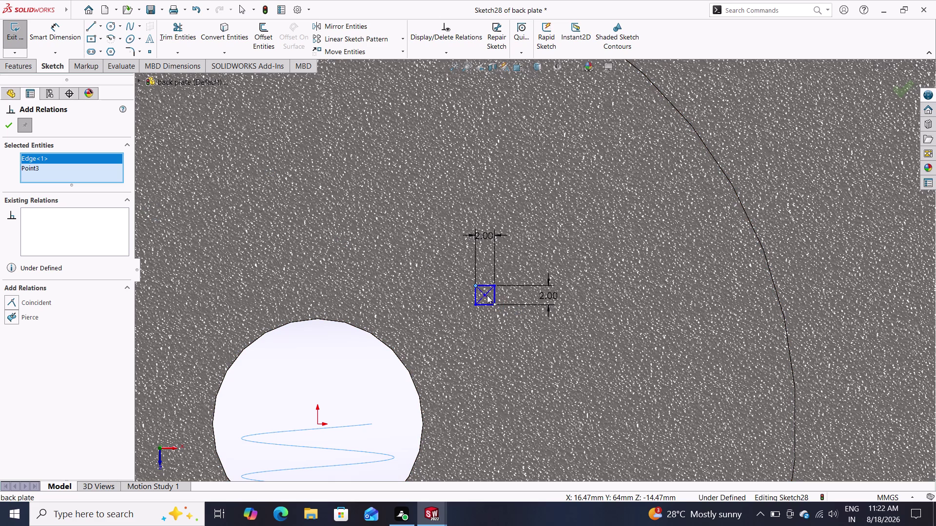
Zoom in near the profile and select, then clear, the plate face.
scroll(down, 3)
scroll(down, 3)
scroll(down, 3)
scroll(down, 3)
scroll(down, 3)
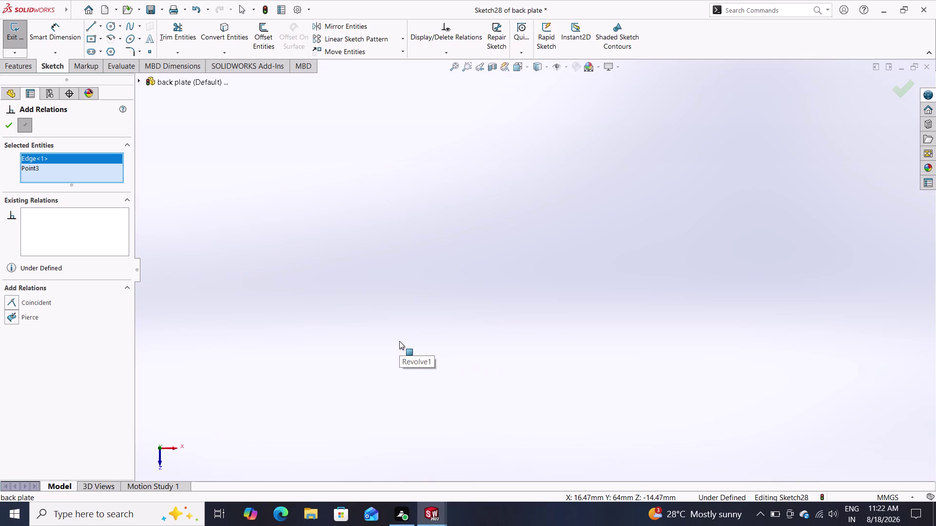
scroll(down, 3)
scroll(down, 3)
scroll(up, 3)
click(475, 69)
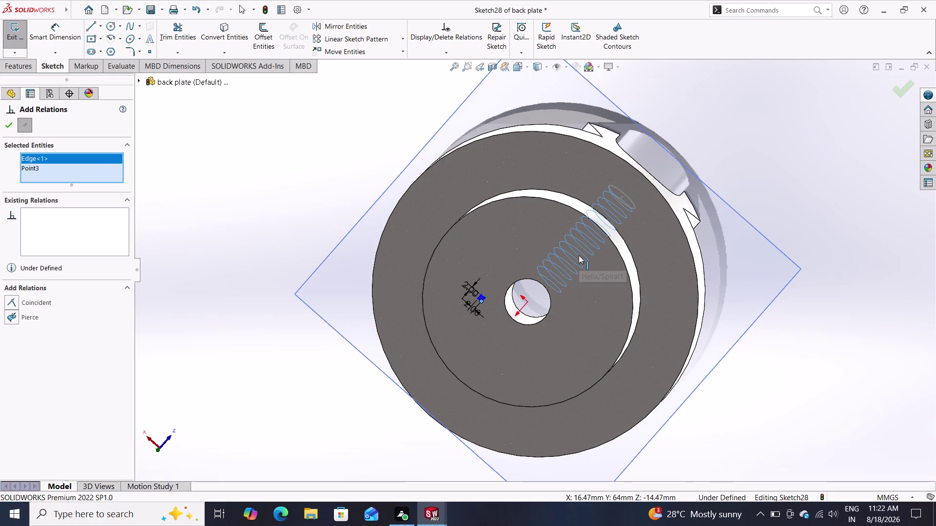
scroll(up, 3)
scroll(down, 3)
scroll(down, 3)
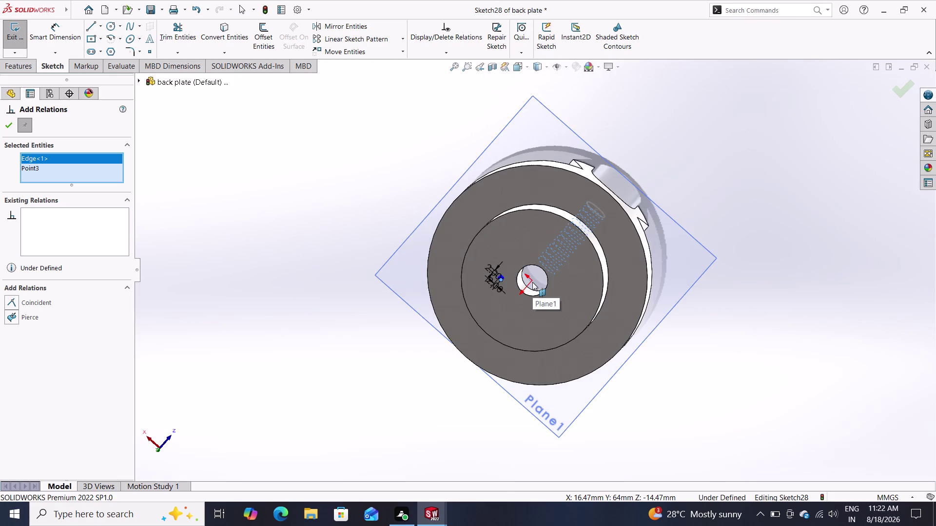
scroll(down, 3)
scroll(down, 3)
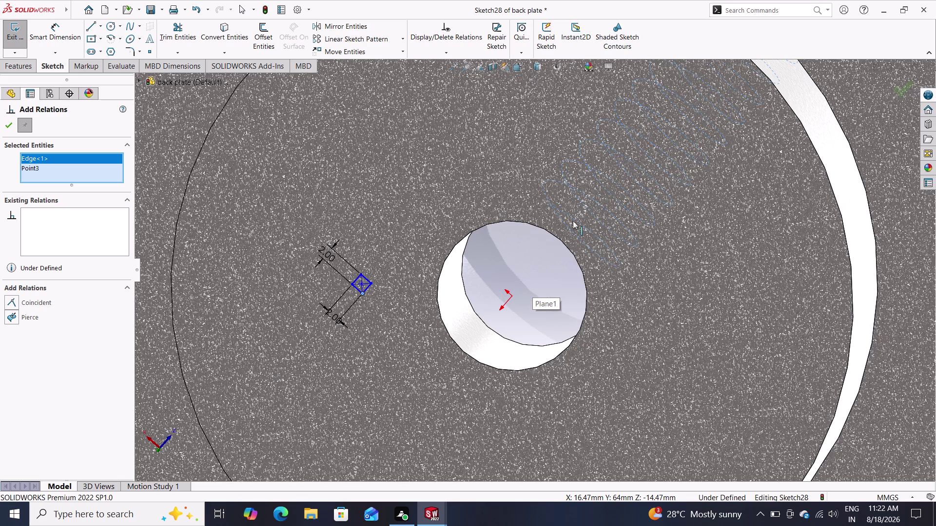
click(549, 208)
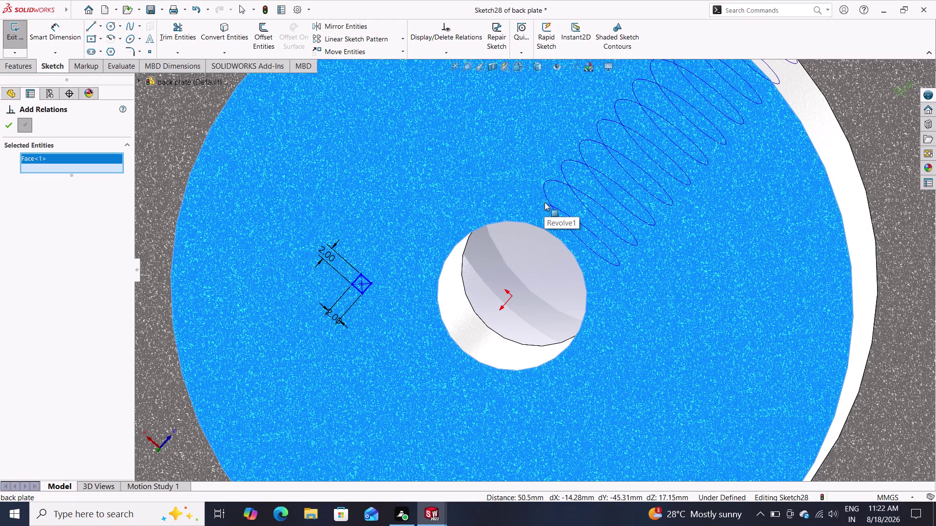
click(544, 202)
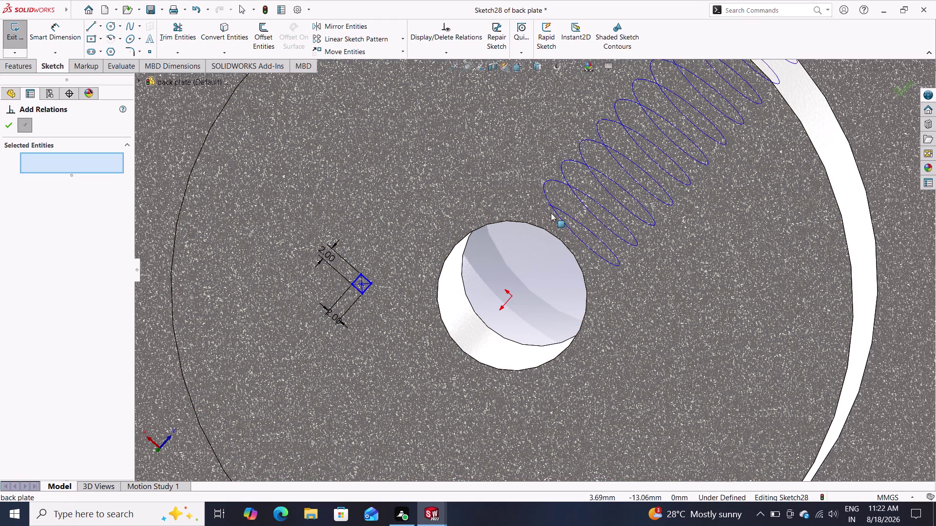
click(547, 204)
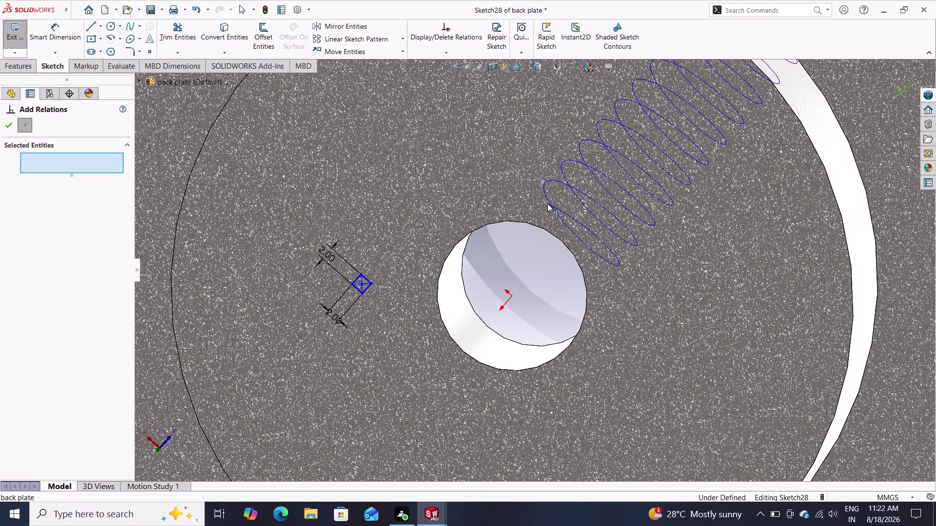
Try piercing the profile point through an edge; dismiss the no-intersection warning.
click(370, 282)
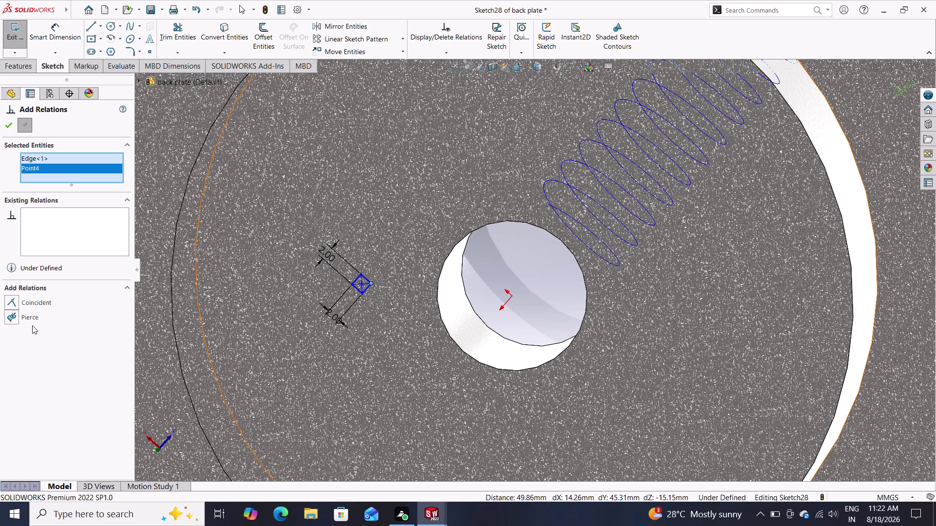
click(27, 316)
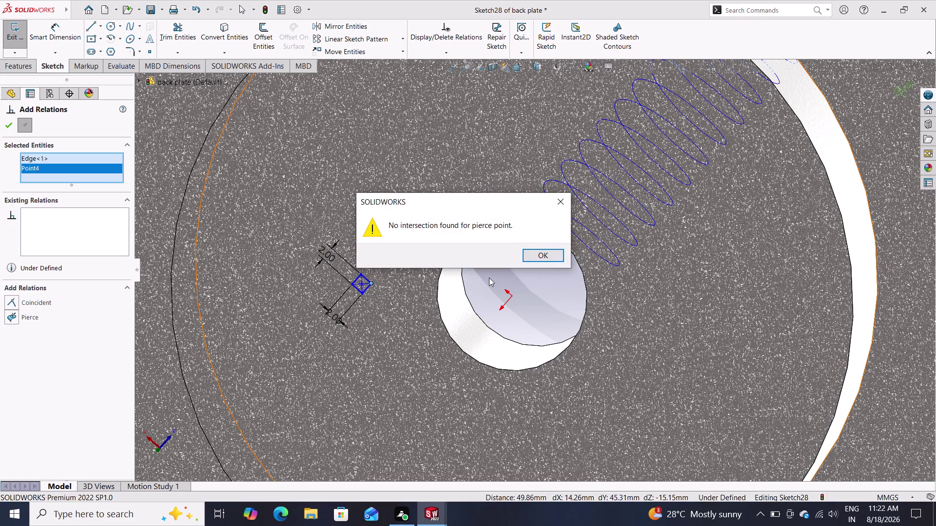
click(489, 278)
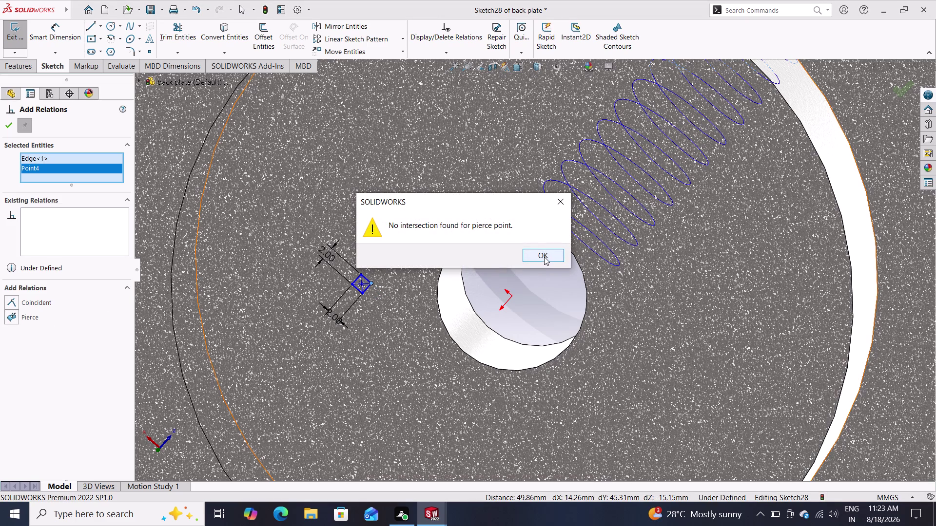
click(543, 257)
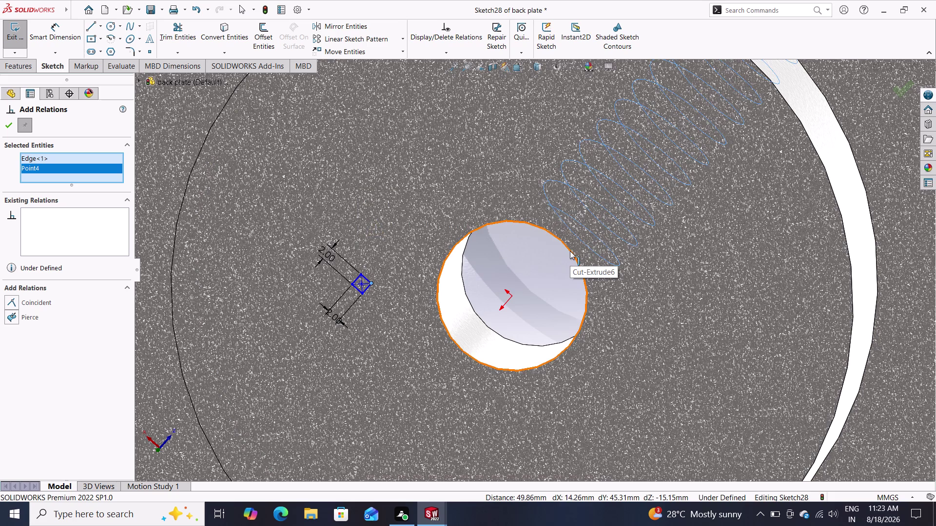
Drop the wrongly picked edge and try selecting the helix curve instead.
click(561, 210)
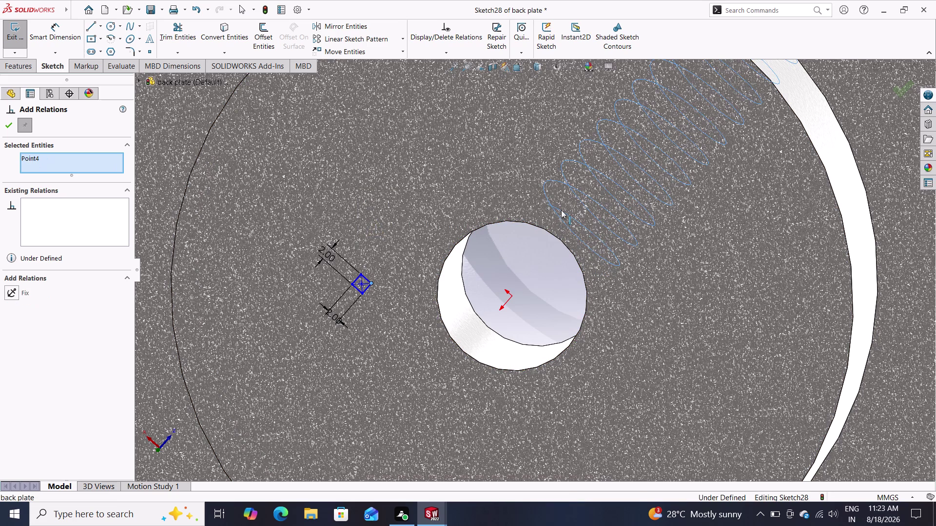
double_click(561, 210)
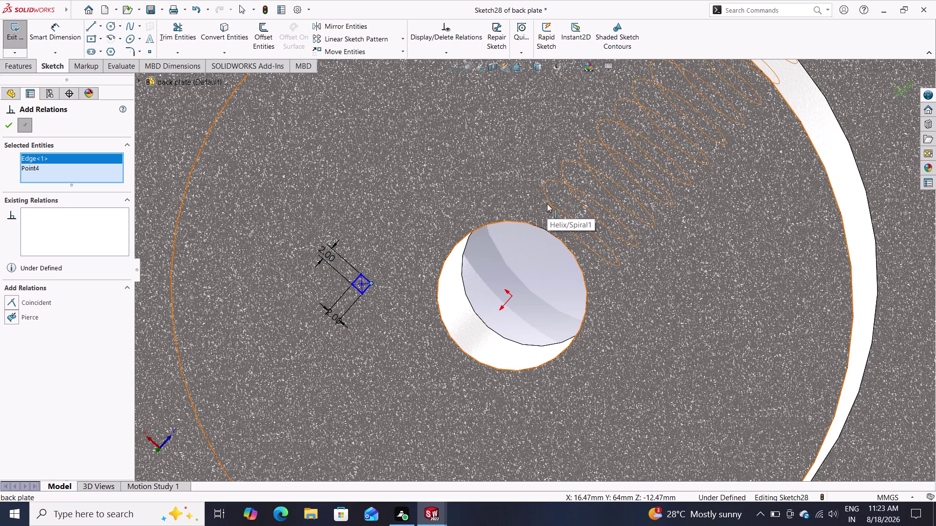
double_click(546, 204)
click(547, 204)
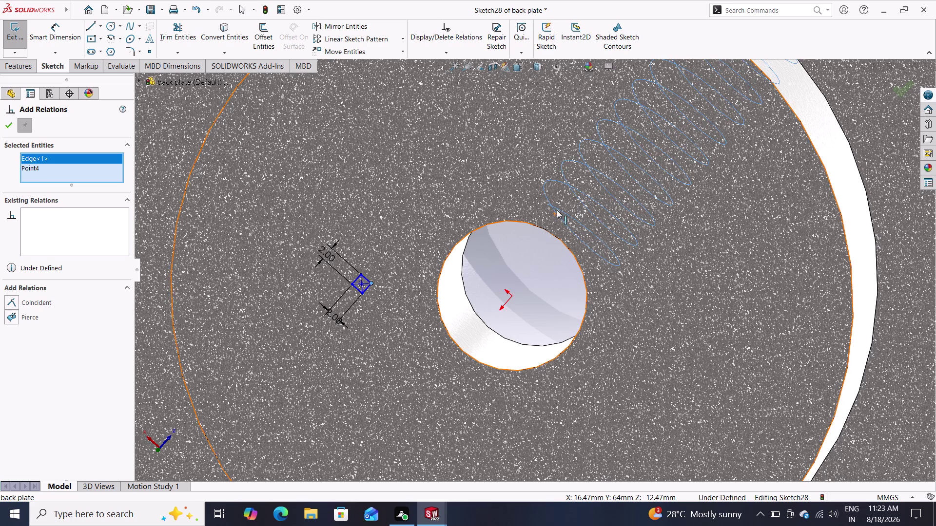
double_click(546, 203)
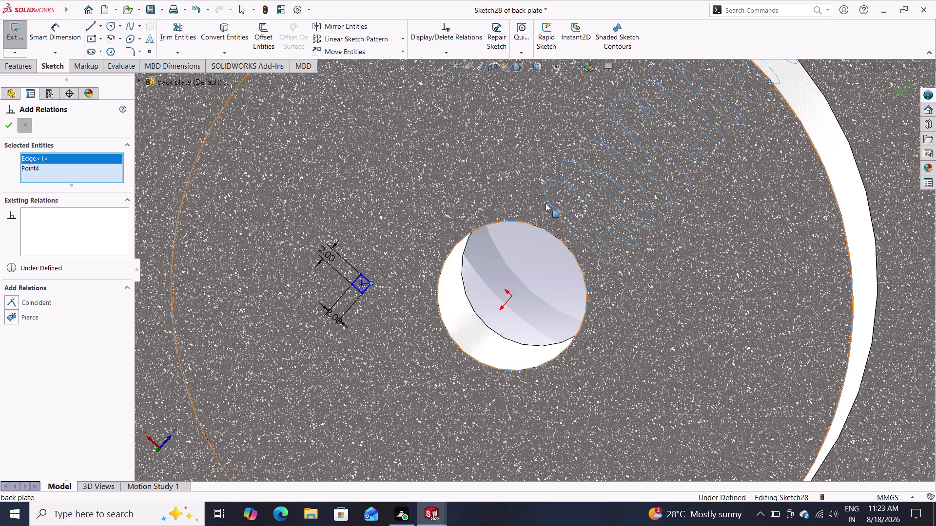
click(546, 203)
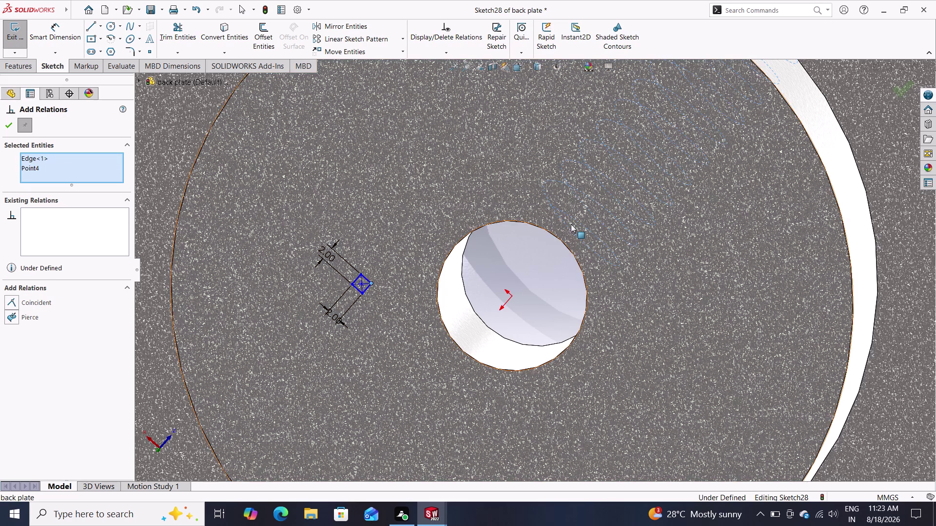
scroll(up, 3)
scroll(down, 3)
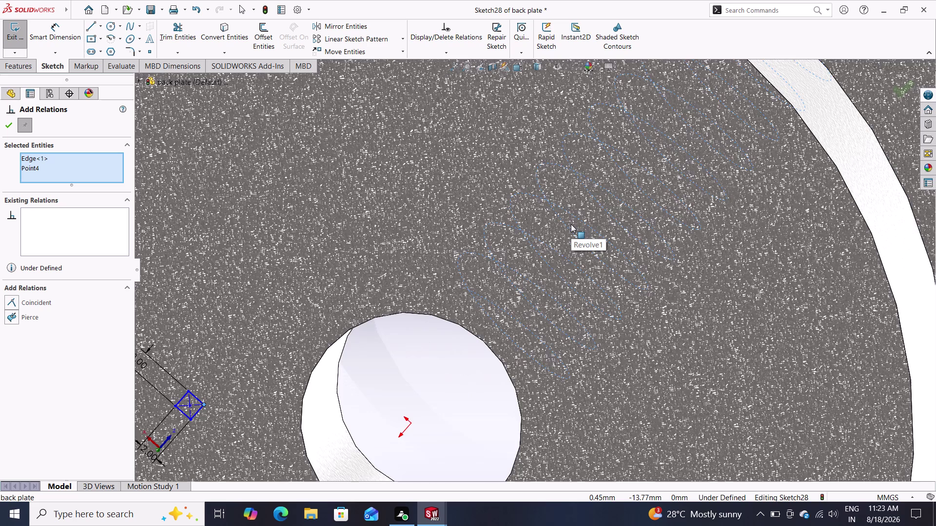
Box-select beside the profile square, then leave Add Relations and clear the selection.
drag(527, 241, 464, 281)
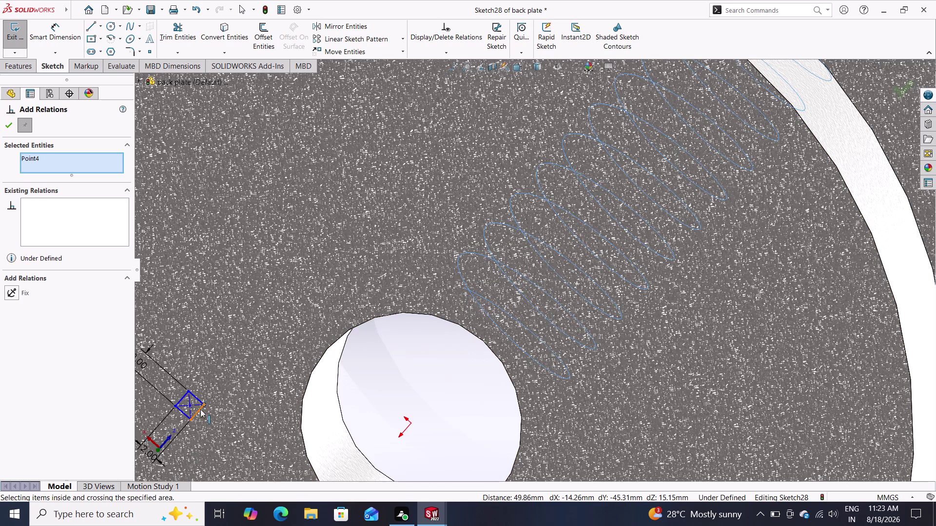
drag(203, 406, 278, 360)
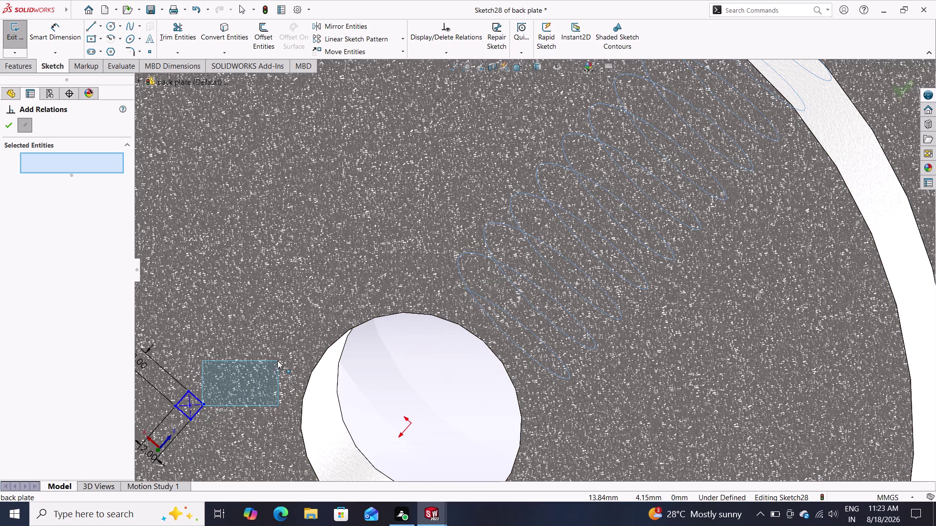
drag(278, 361, 277, 361)
key(Escape)
key(Escape)
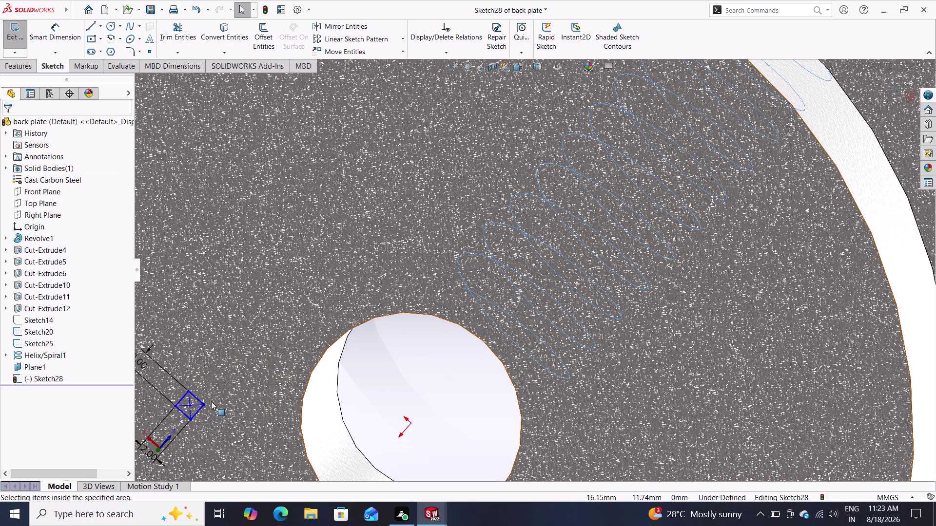
Drag the square profile's sketch point onto the helix start point.
drag(204, 404, 336, 328)
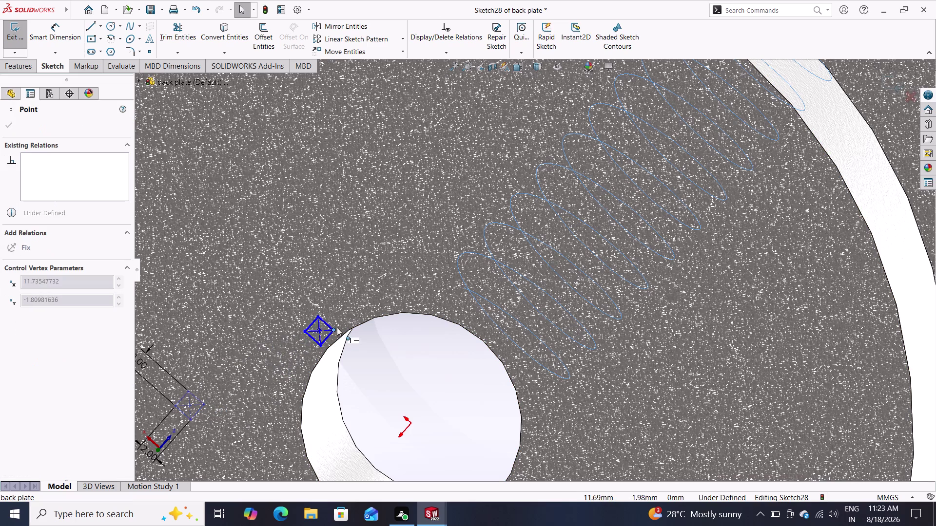
drag(336, 328, 444, 285)
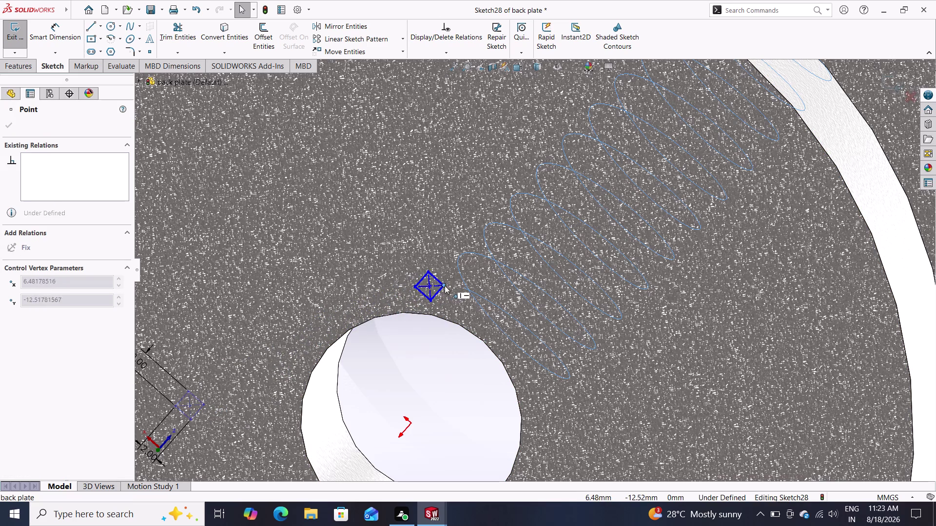
drag(444, 285, 467, 292)
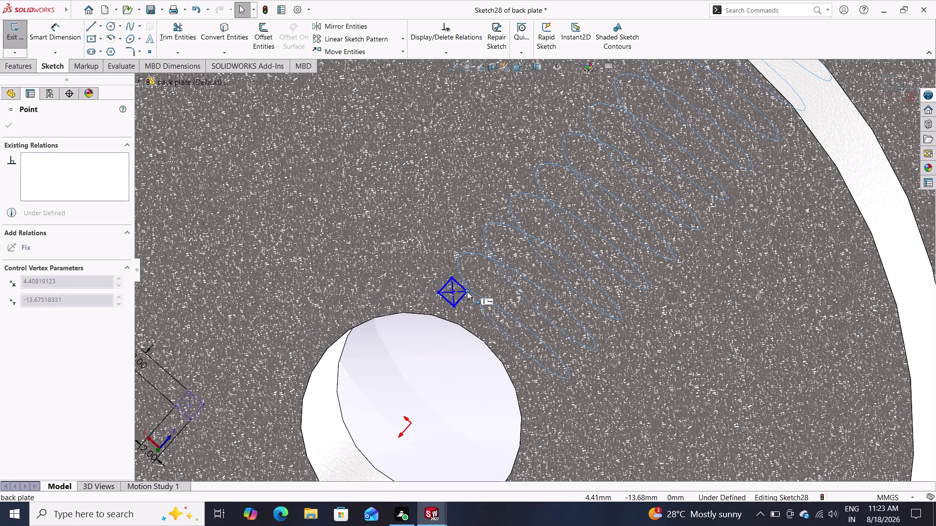
drag(466, 292, 459, 289)
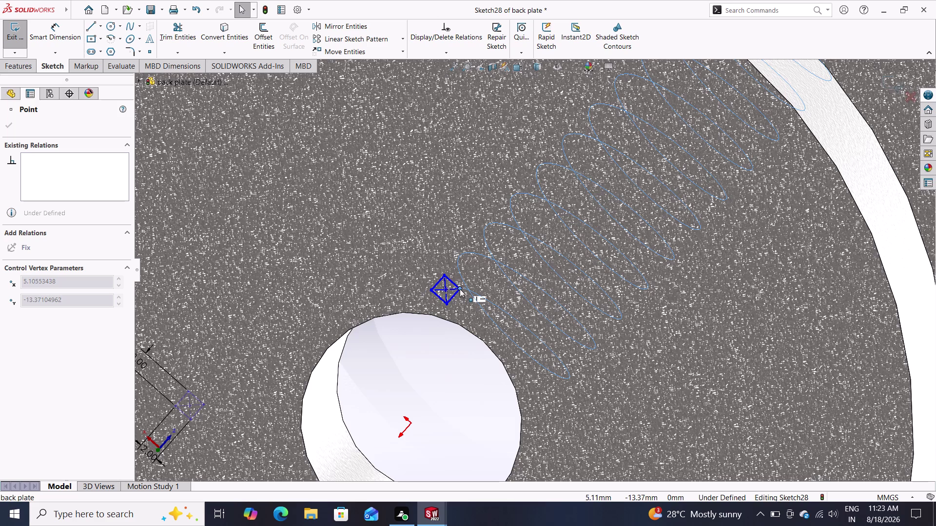
drag(460, 289, 461, 290)
click(444, 344)
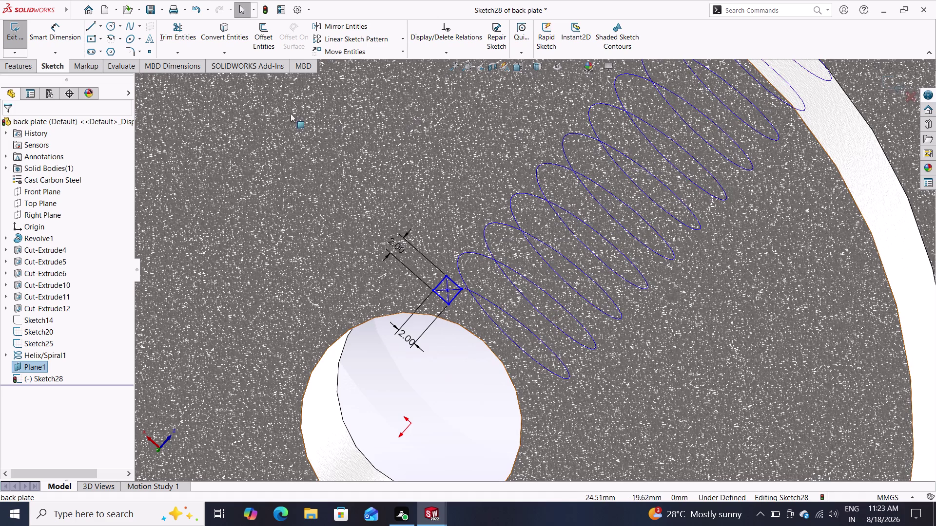
click(33, 66)
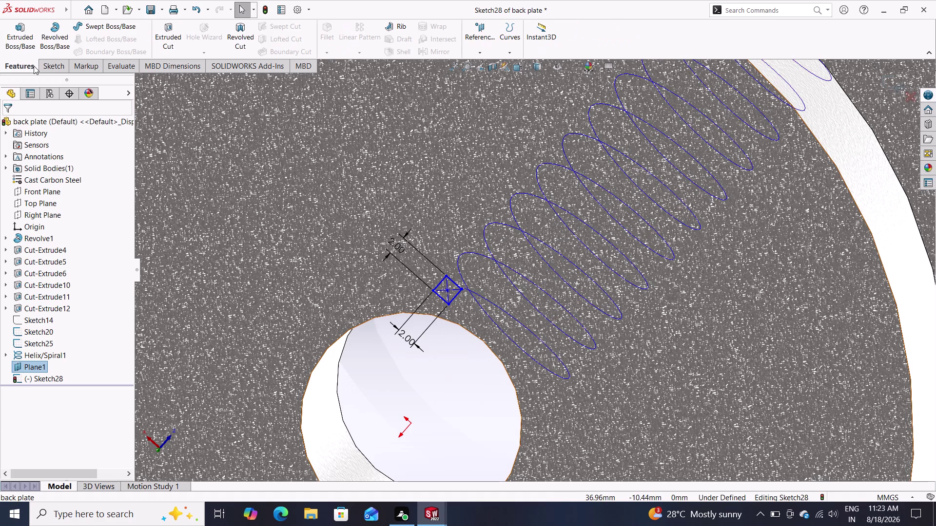
click(88, 30)
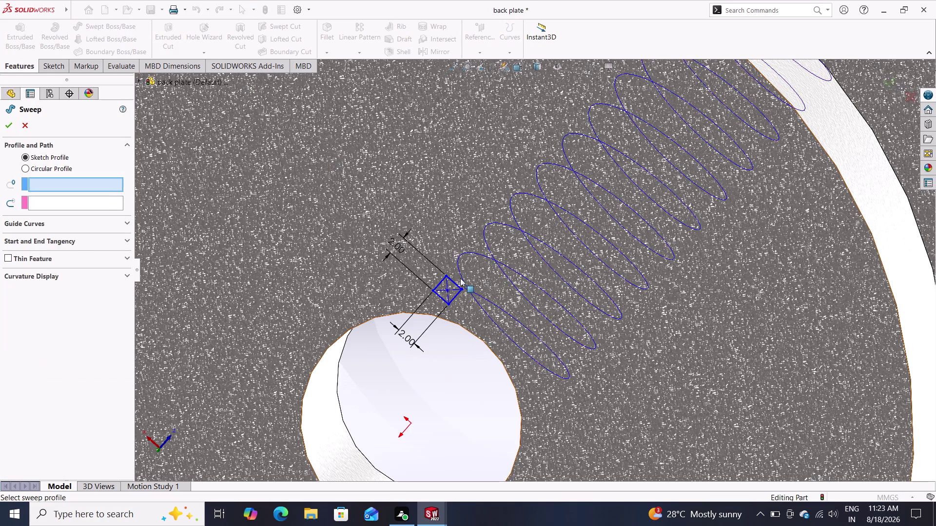
click(461, 278)
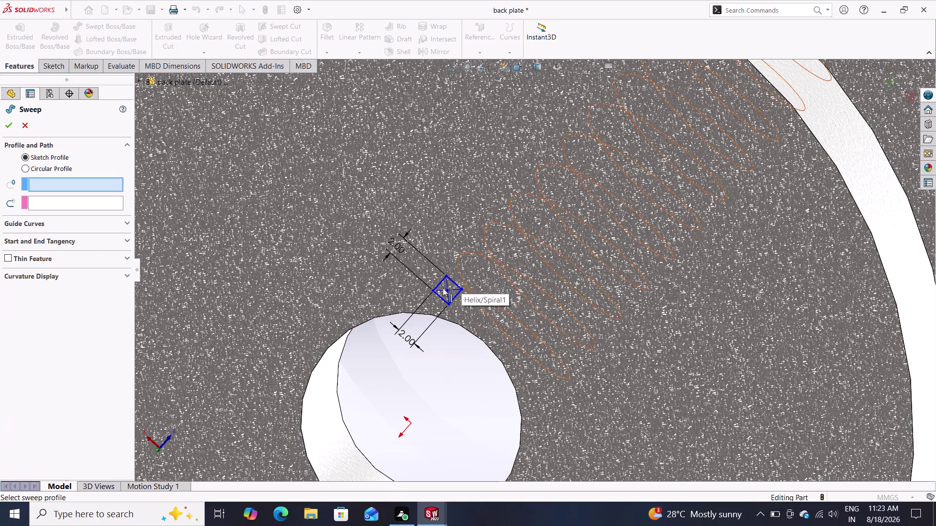
click(461, 288)
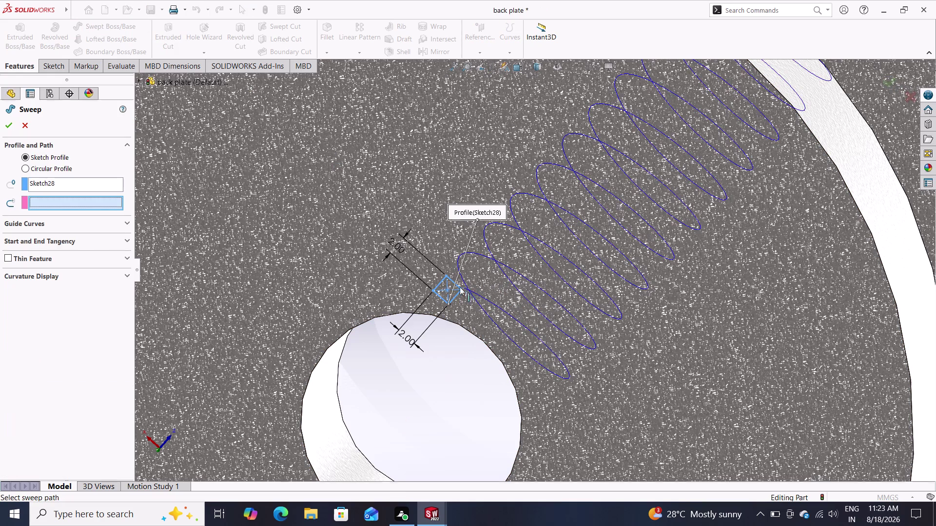
click(464, 284)
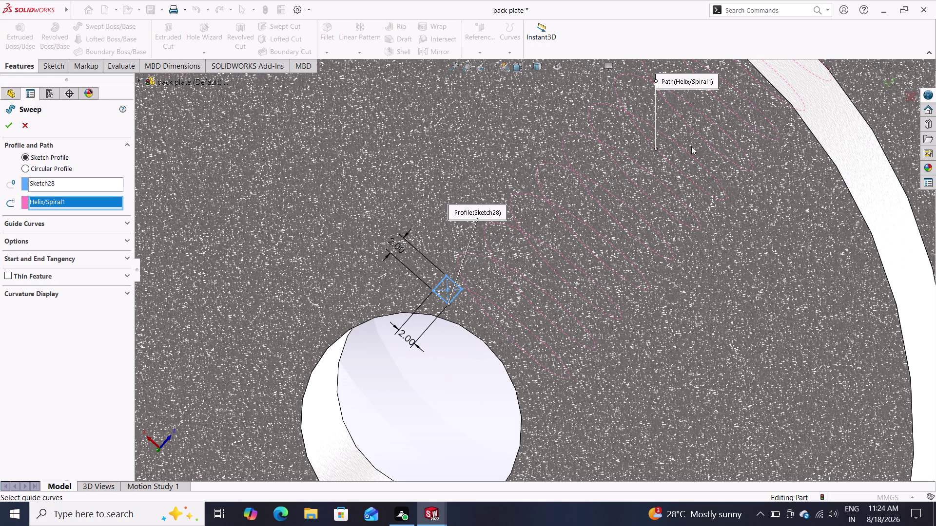
click(19, 222)
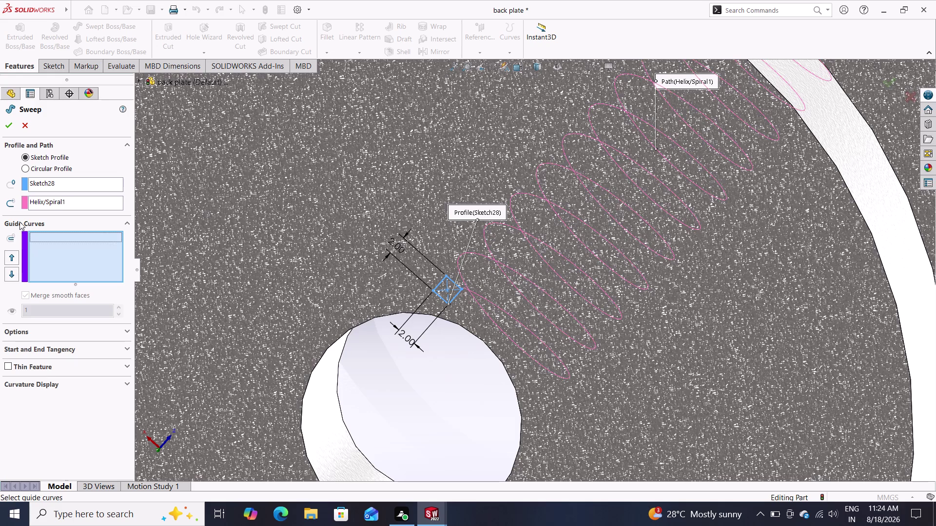
click(48, 250)
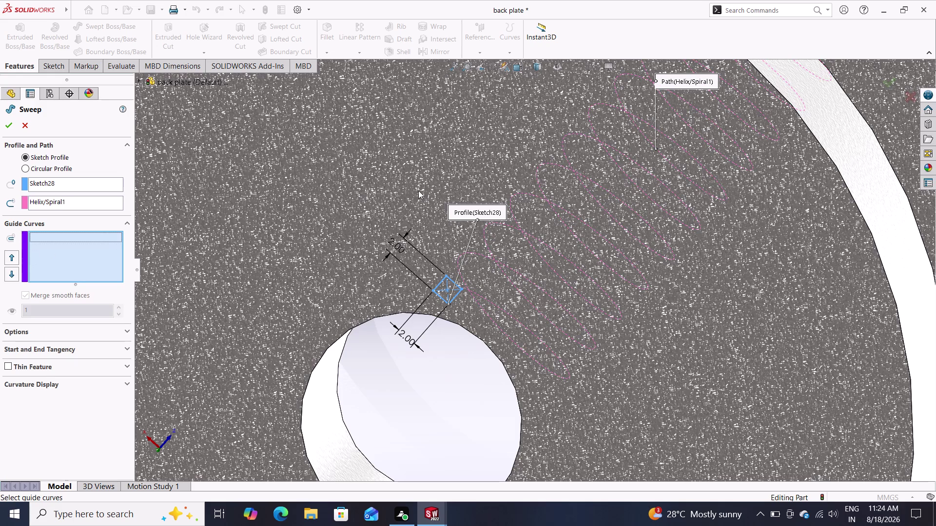
click(491, 252)
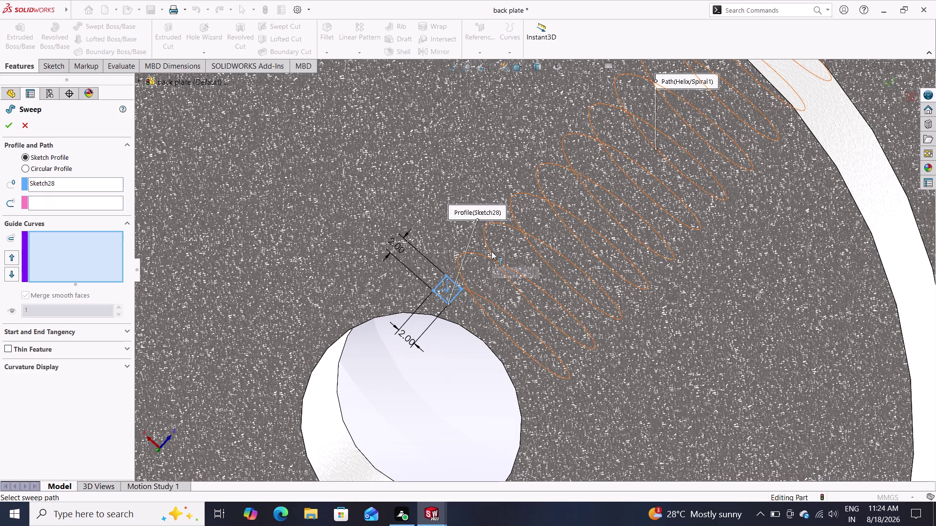
click(457, 286)
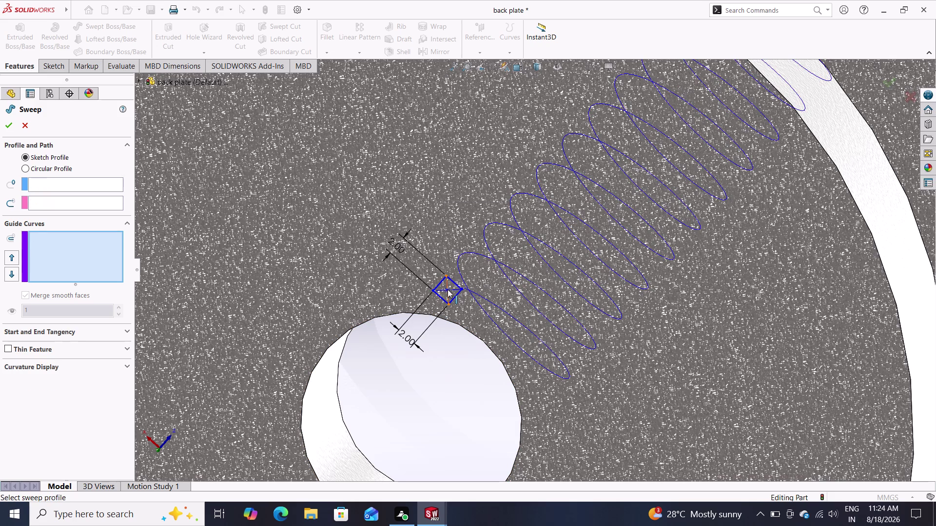
click(447, 290)
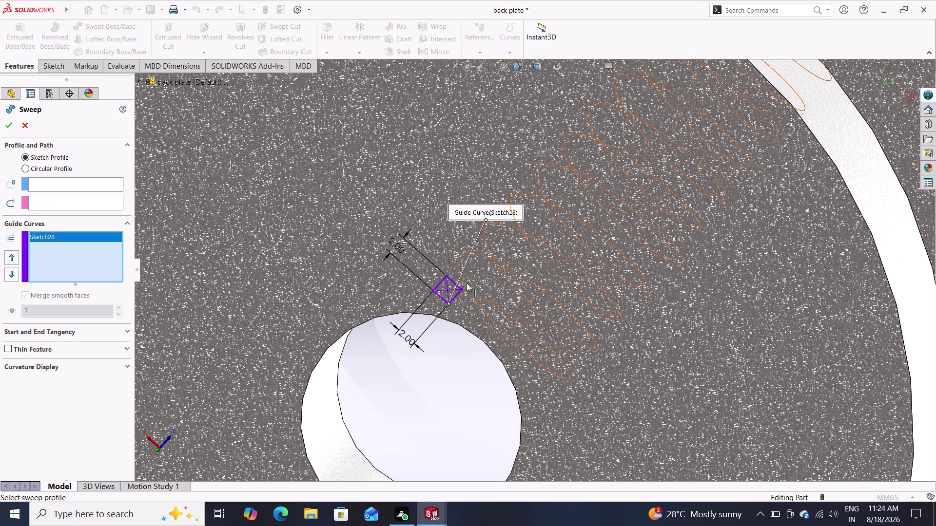
click(467, 283)
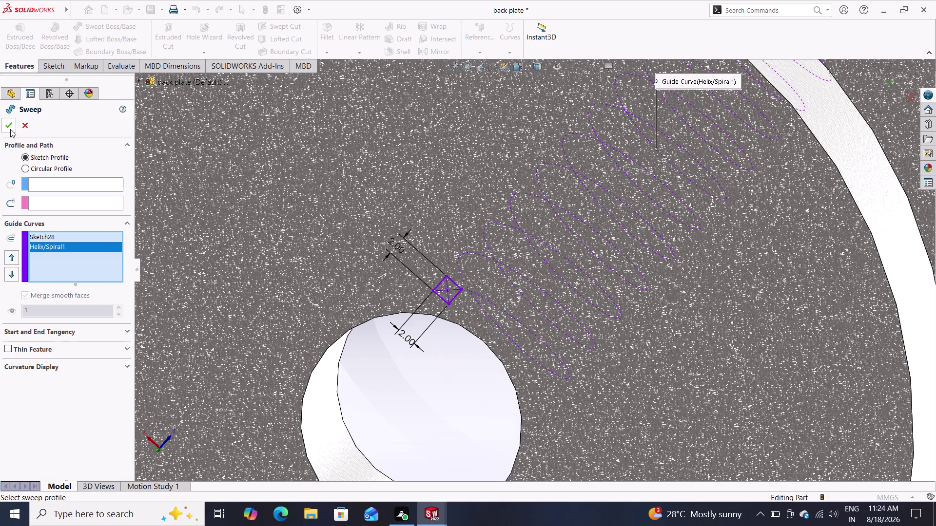
click(10, 130)
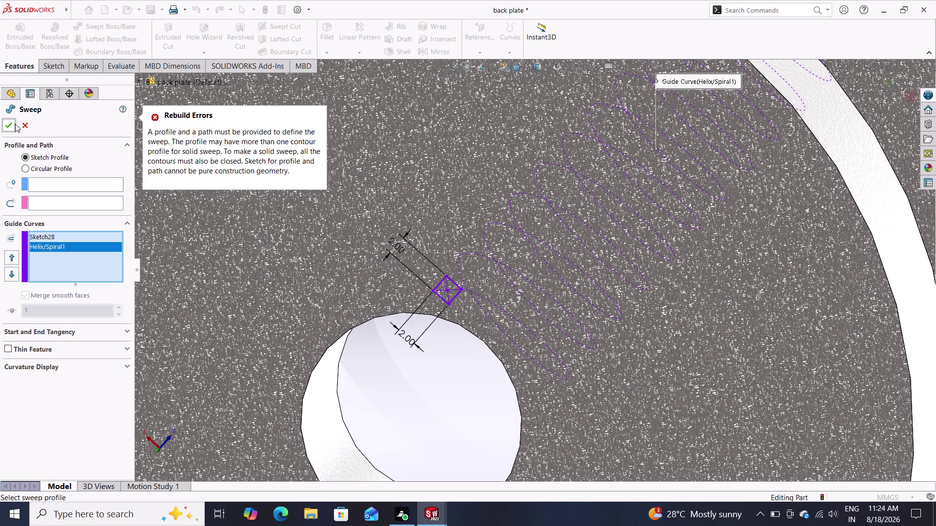
click(21, 127)
key(Escape)
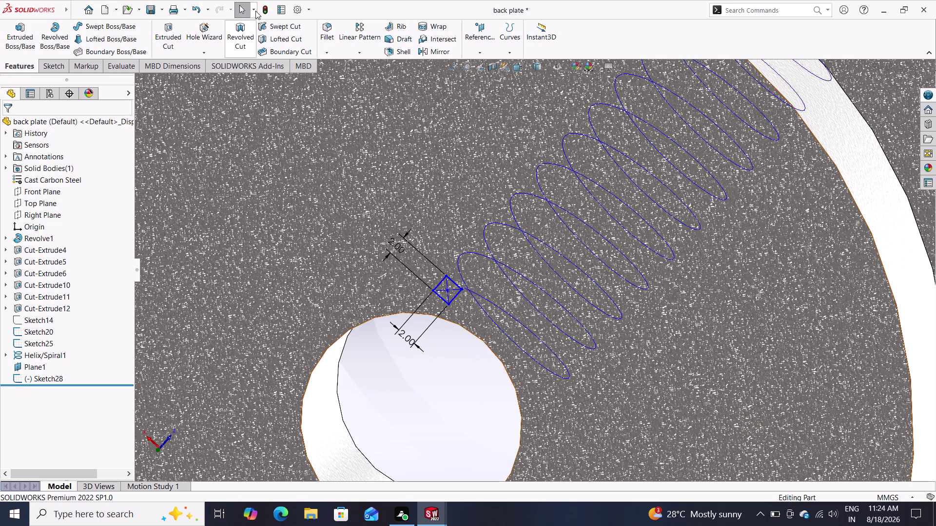
click(279, 30)
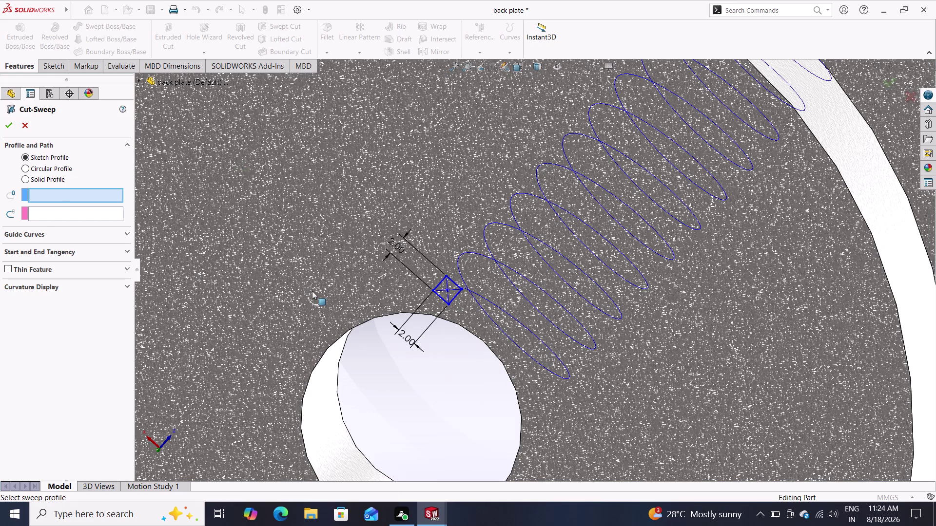
click(453, 284)
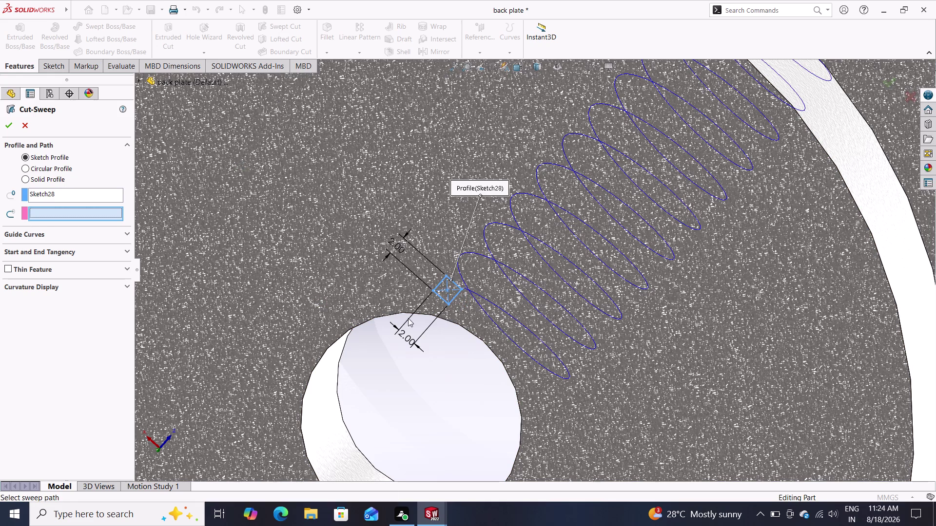
click(58, 213)
click(508, 267)
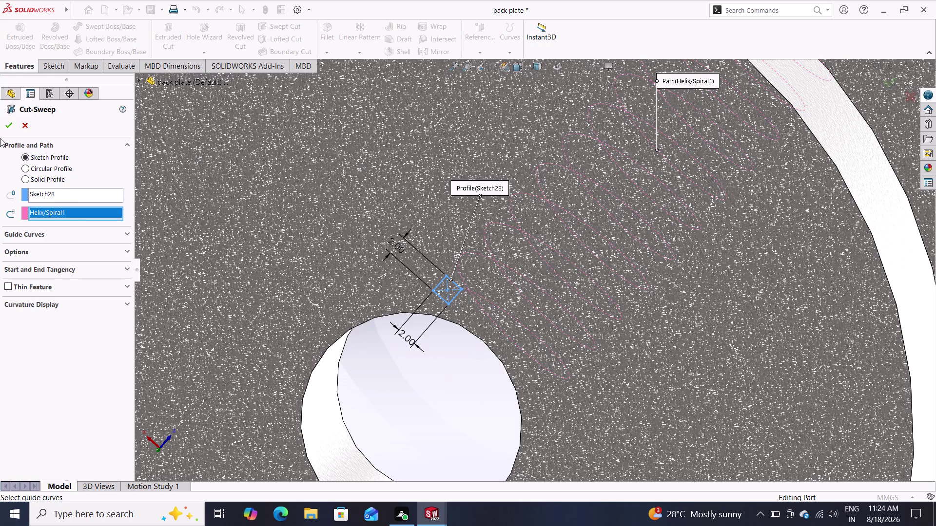
click(7, 127)
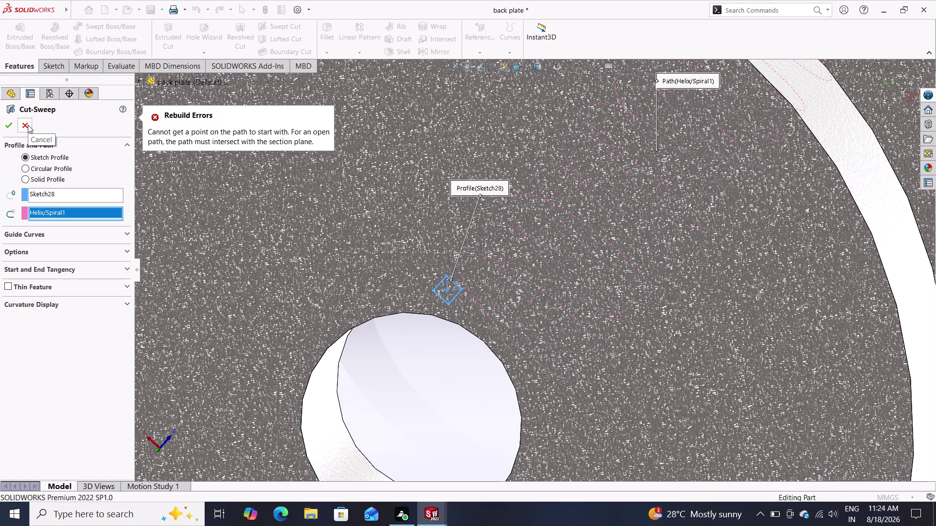
click(28, 124)
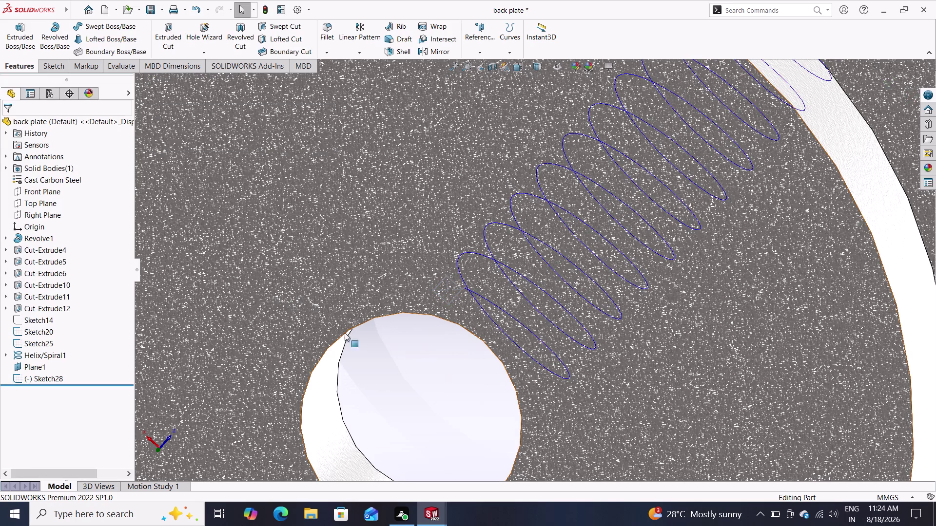
Orbit the part to inspect the helix and Plane1 from several sides.
middle_drag(349, 337, 313, 310)
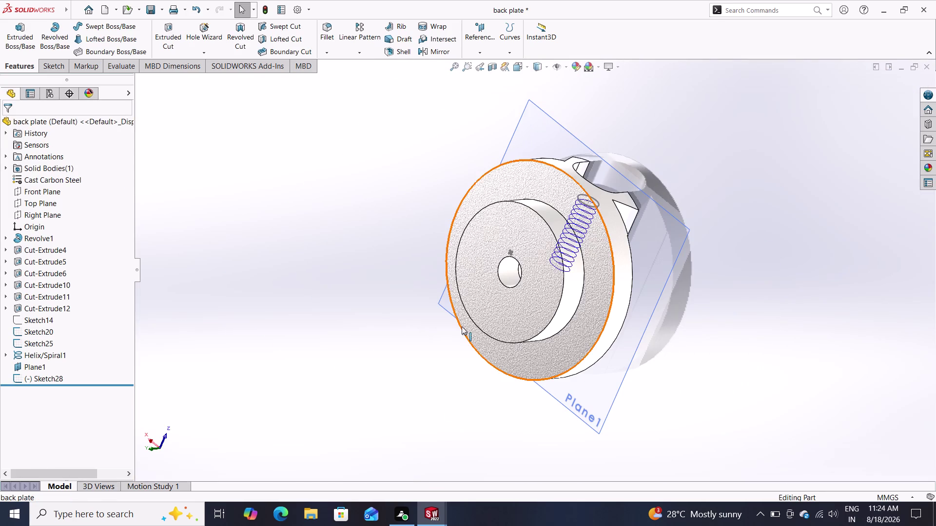
middle_drag(521, 346, 470, 350)
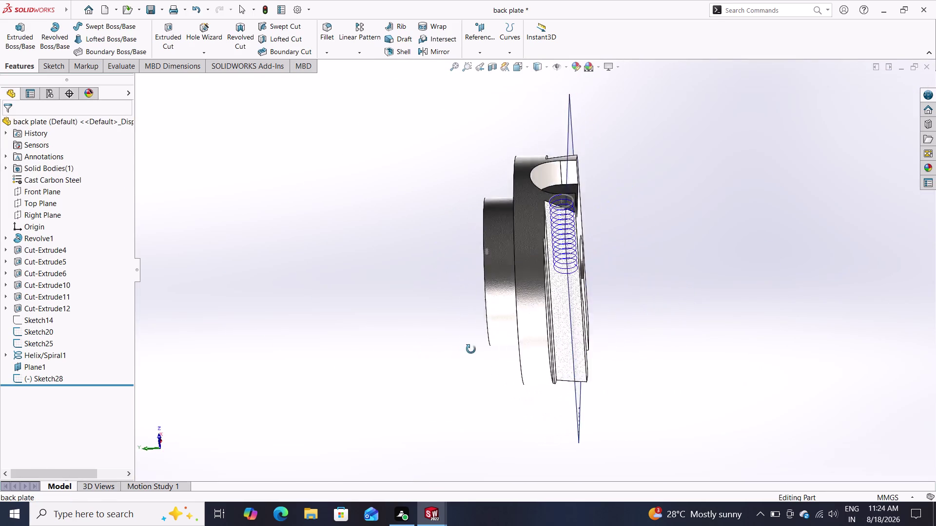
middle_drag(470, 350, 584, 319)
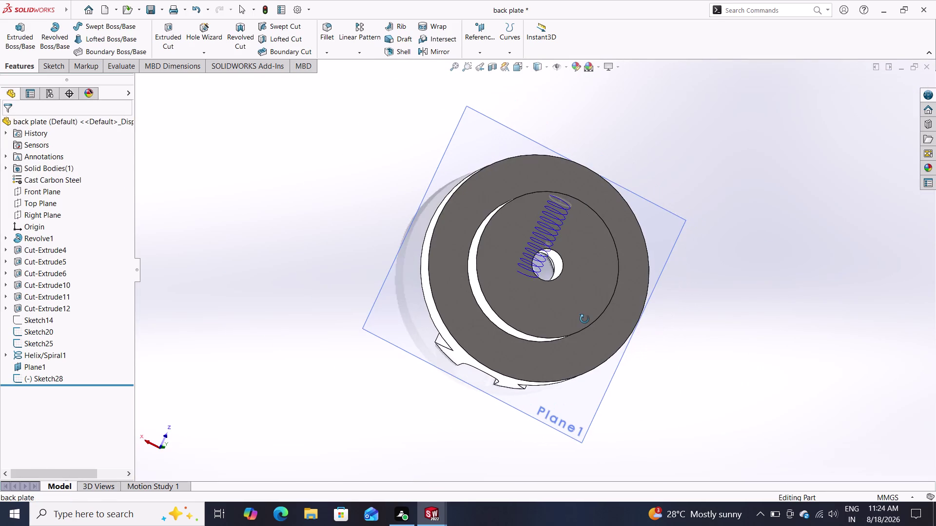
middle_drag(584, 319, 534, 340)
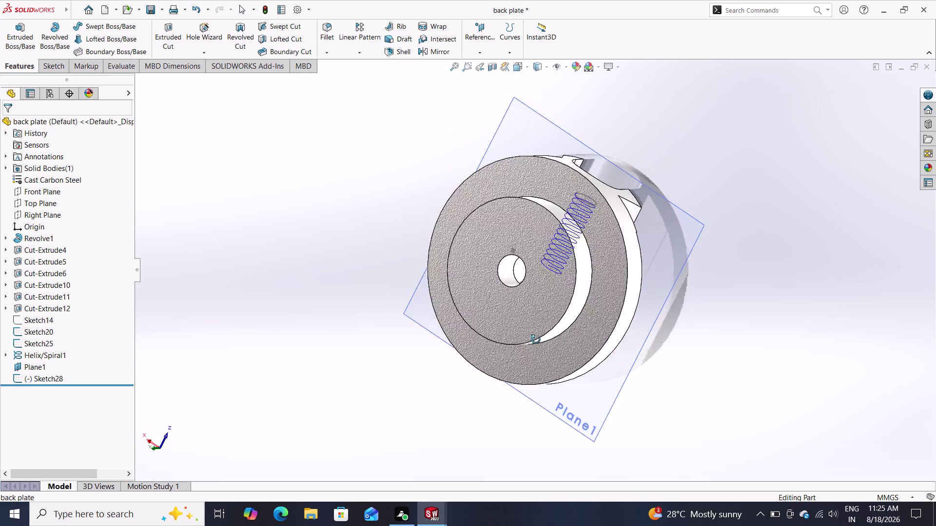
middle_drag(534, 339, 548, 302)
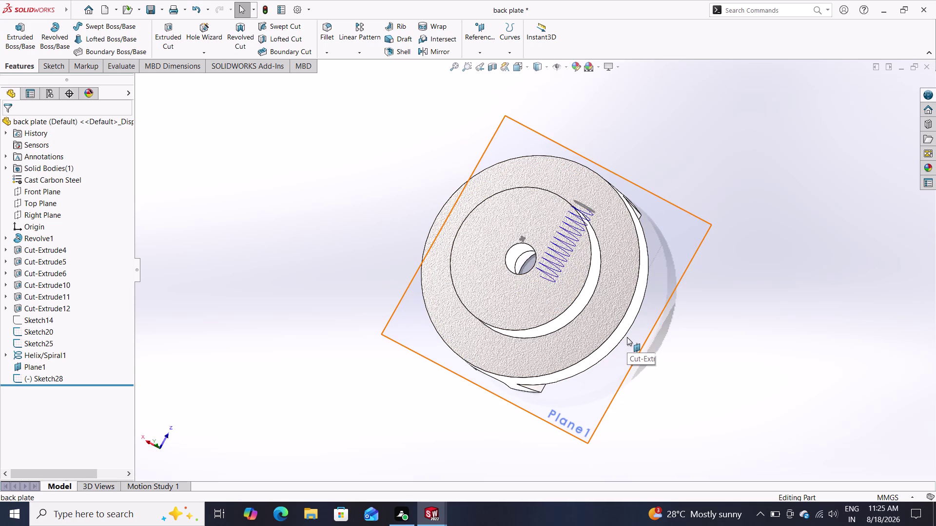
middle_drag(682, 374, 655, 377)
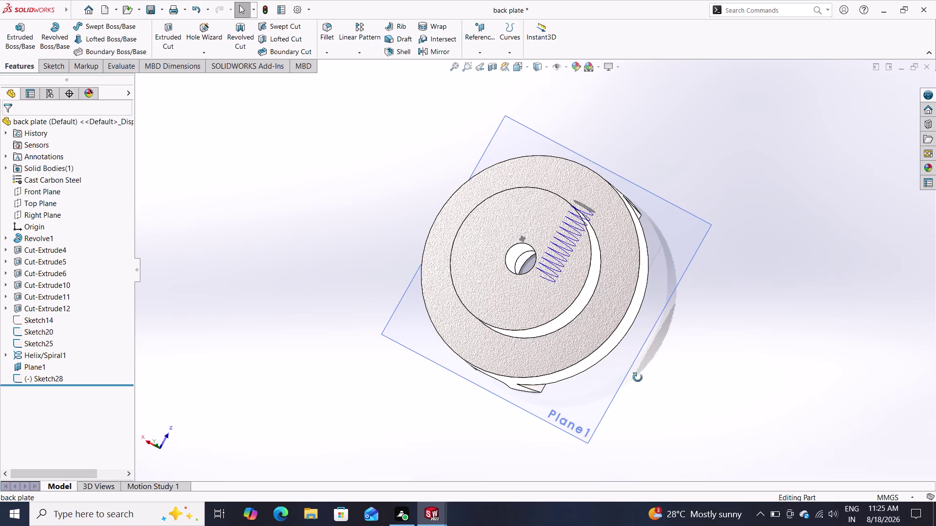
middle_drag(655, 377, 491, 333)
Orbit back toward the helix, then select Sketch28 and delete it.
middle_drag(274, 396, 453, 390)
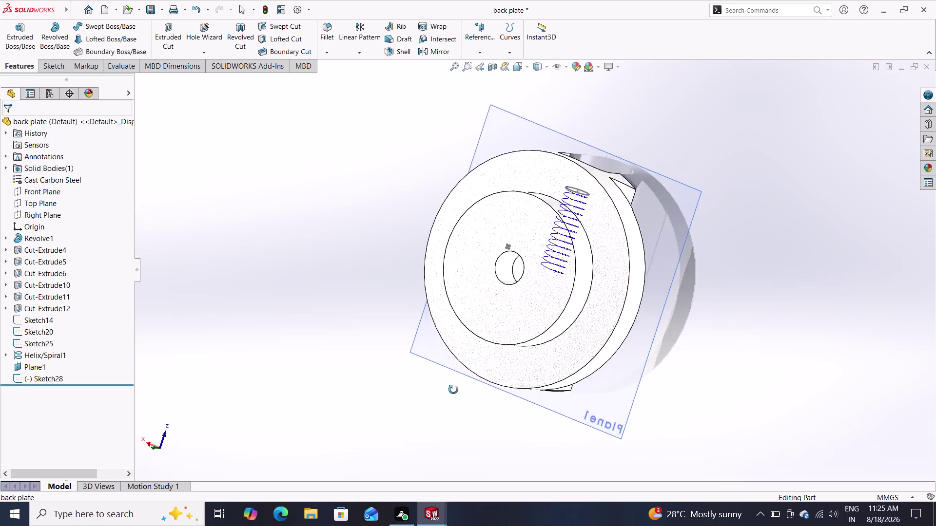
middle_drag(453, 390, 547, 364)
middle_drag(711, 300, 676, 317)
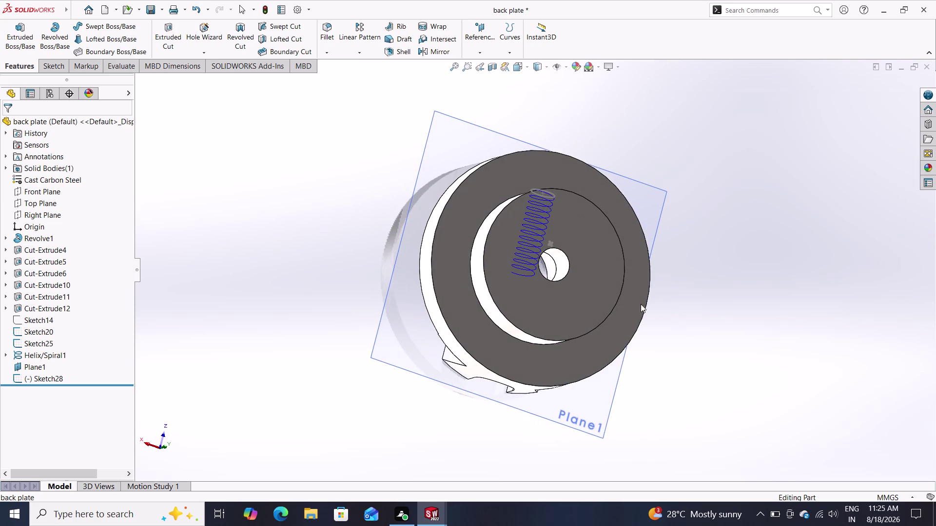
scroll(down, 3)
scroll(down, 3)
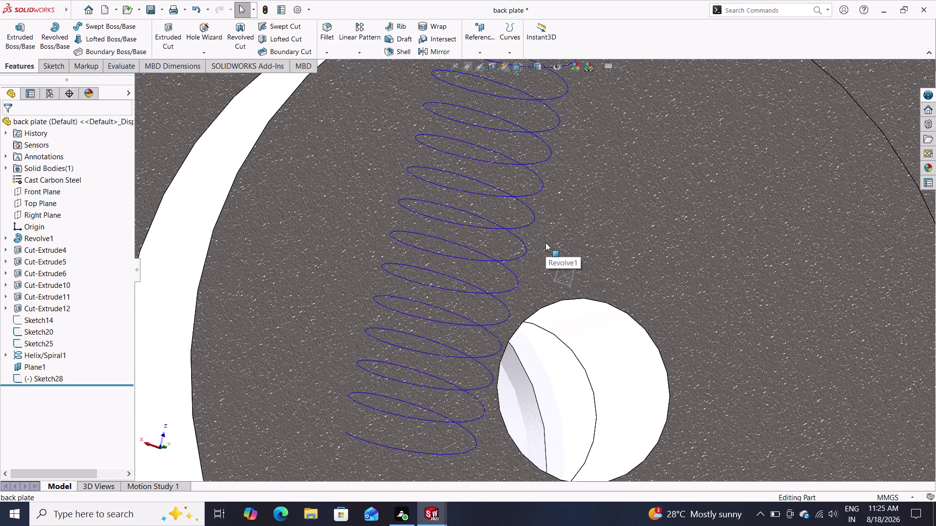
click(569, 275)
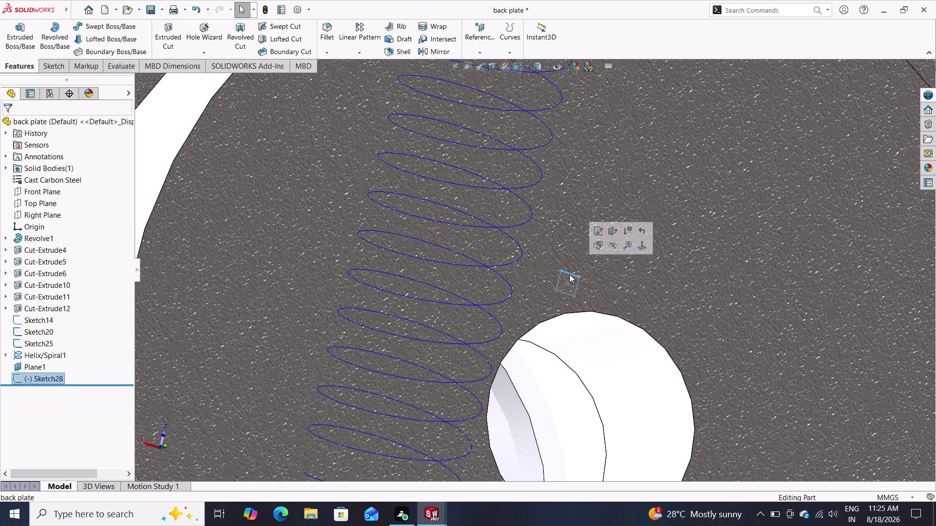
key(Delete)
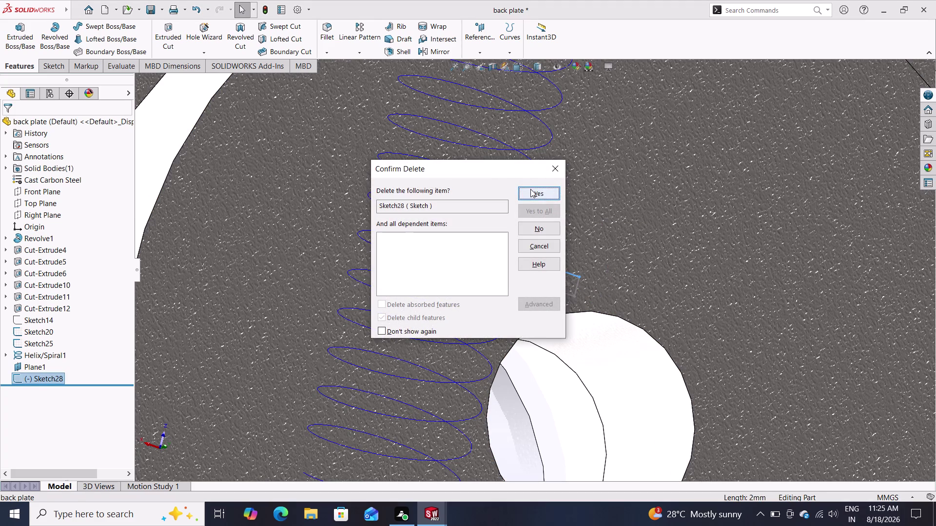
Confirm the deletion of Sketch28.
click(530, 189)
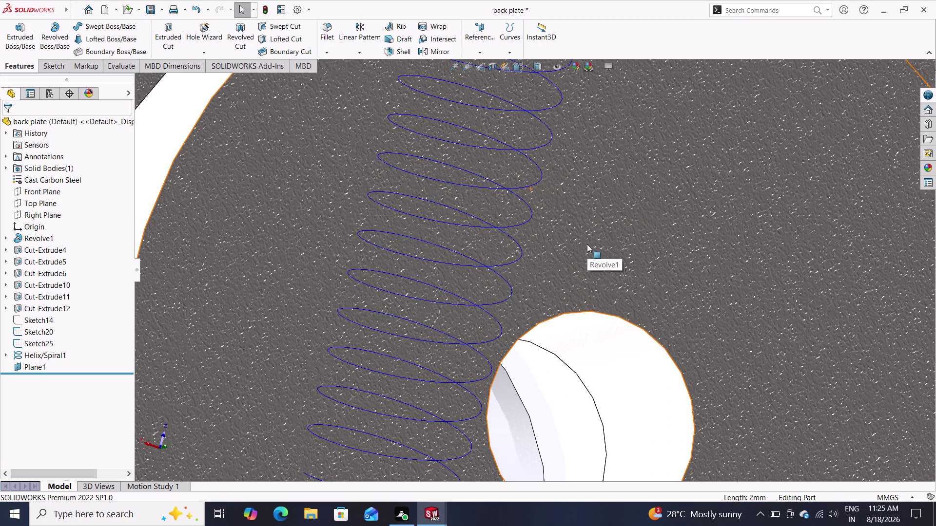
scroll(up, 3)
scroll(up, 3)
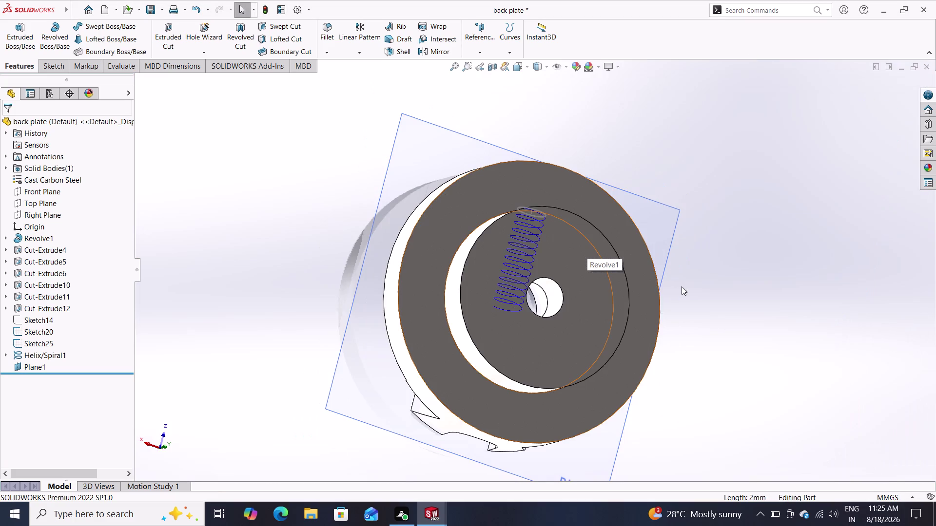
Orbit to the slotted side and start Sketch29 on the flat face across the hole.
middle_drag(689, 284, 618, 298)
middle_drag(676, 289, 552, 284)
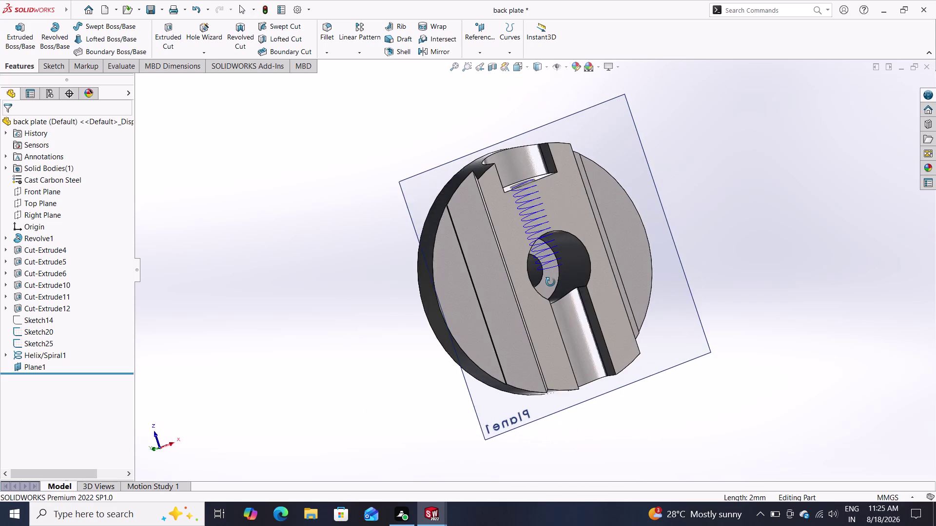
middle_drag(552, 284, 514, 284)
scroll(down, 3)
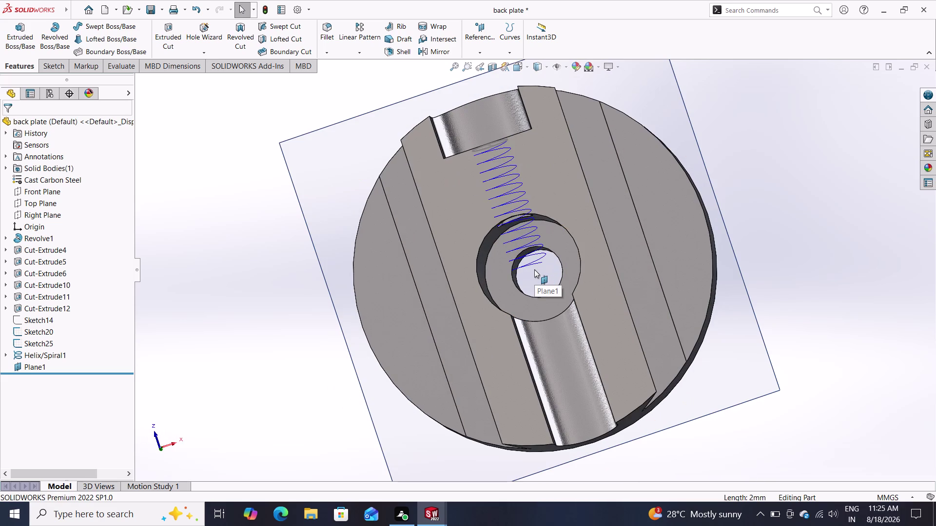
click(474, 317)
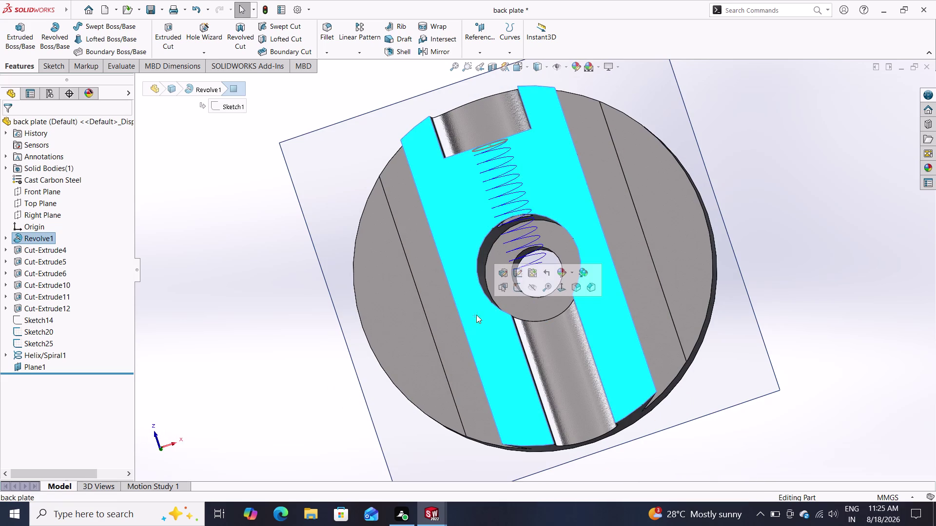
click(521, 291)
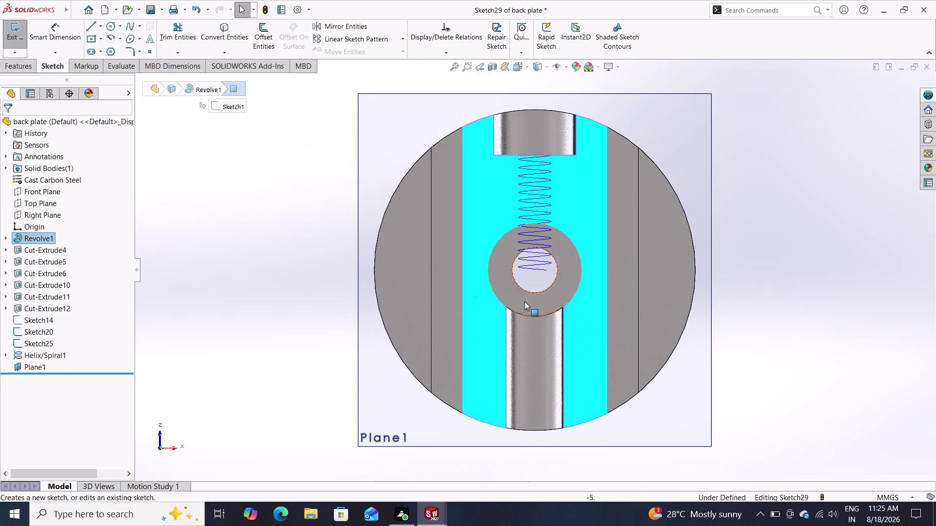
Draw a small centre rectangle beside the hole.
click(95, 38)
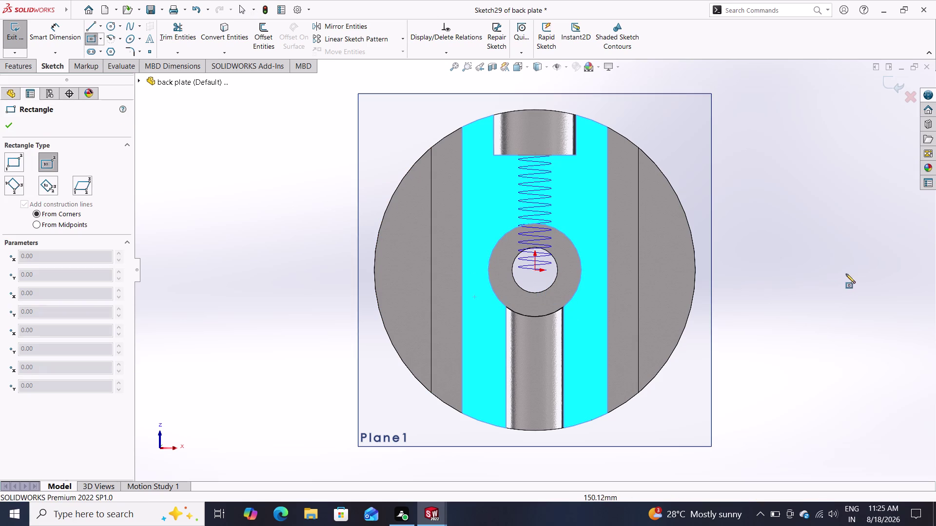
click(574, 313)
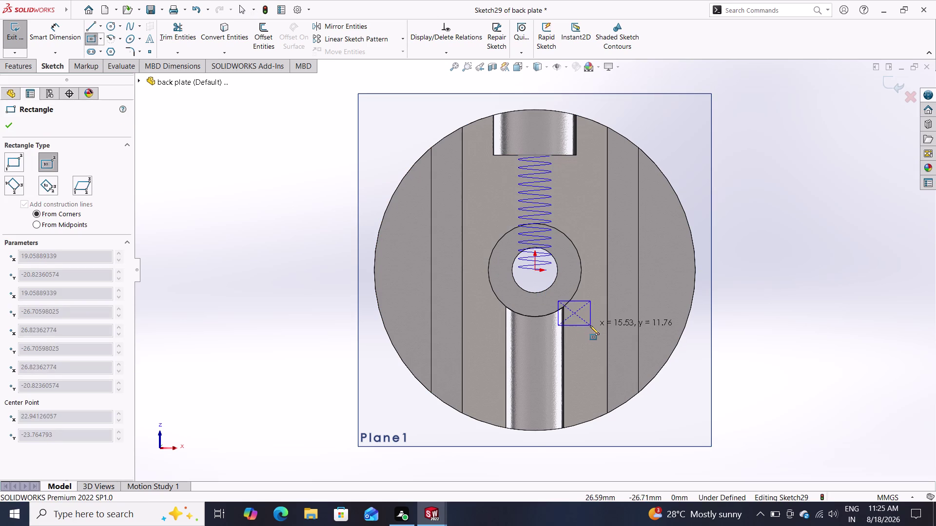
click(585, 321)
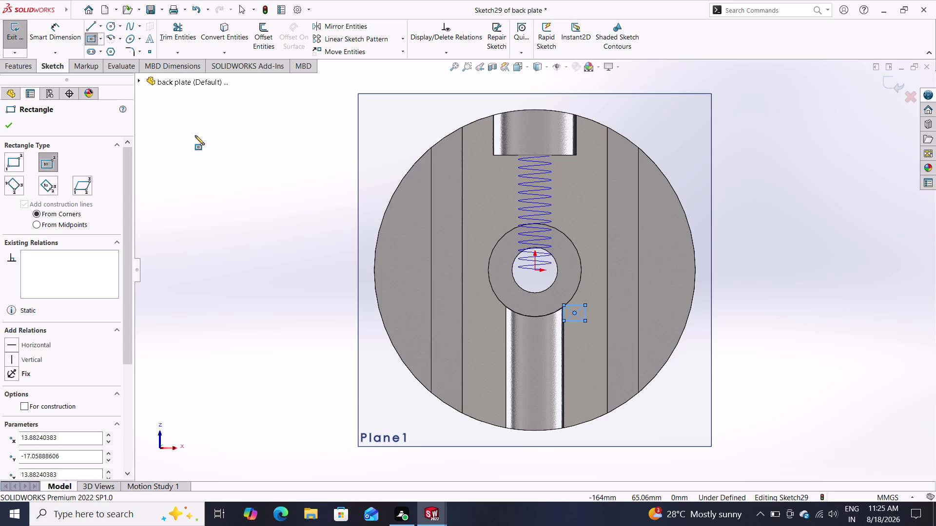
key(Escape)
key(Escape)
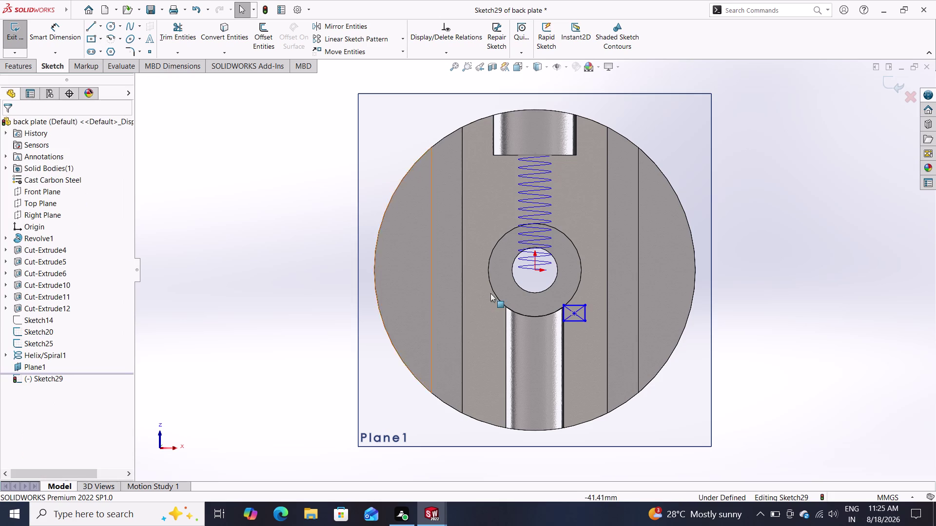
Select and delete the small rectangle below the hole, then undo twice.
click(573, 304)
key(Delete)
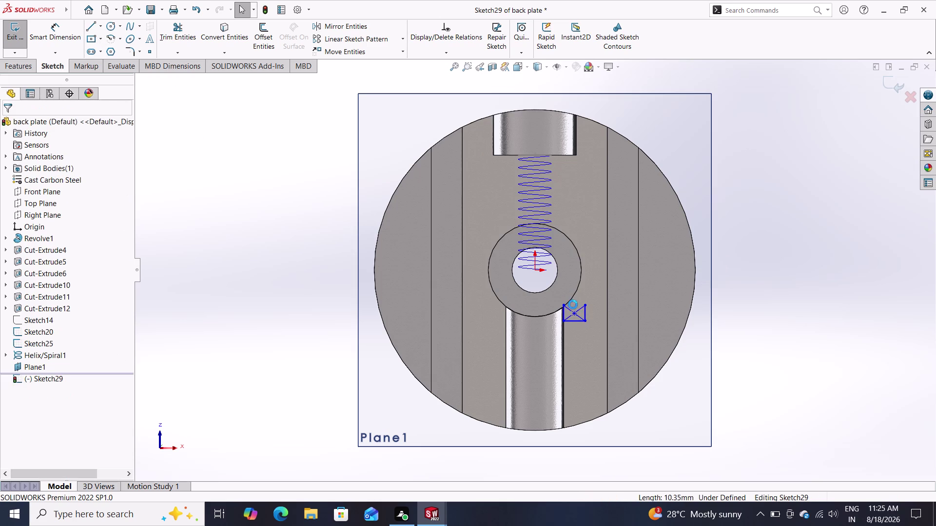
drag(590, 303, 542, 328)
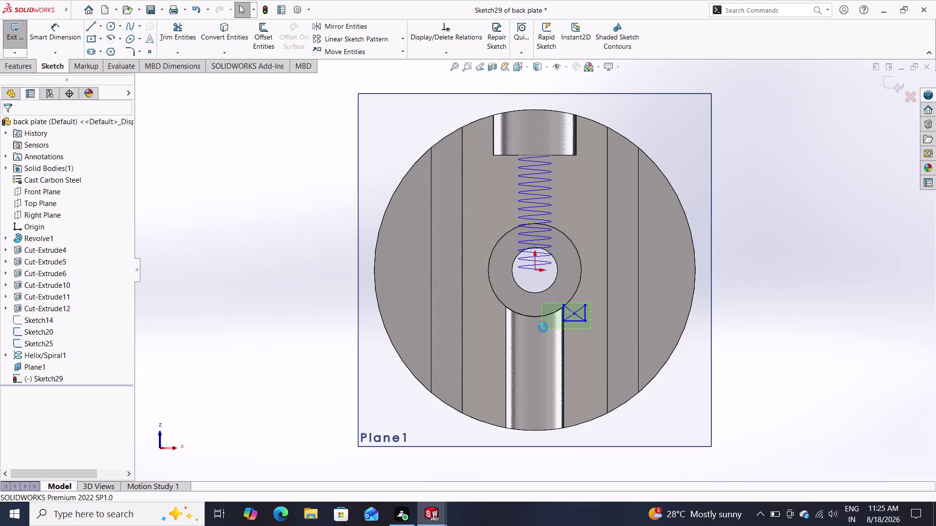
key(Delete)
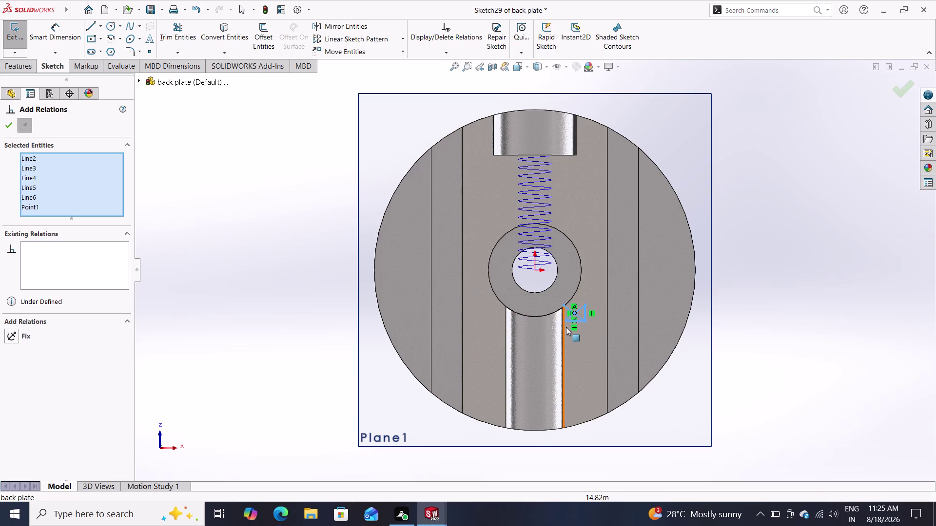
key(Delete)
key(Delete)
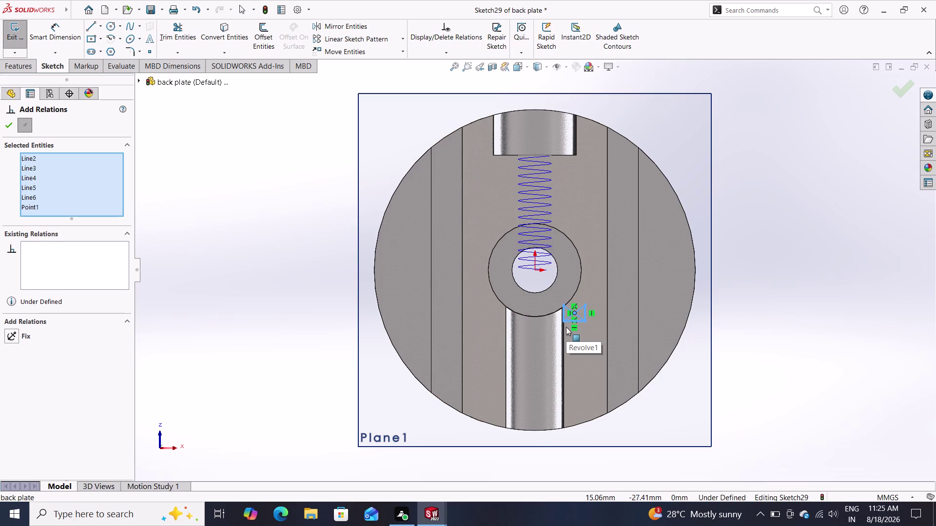
key(Escape)
key(Delete)
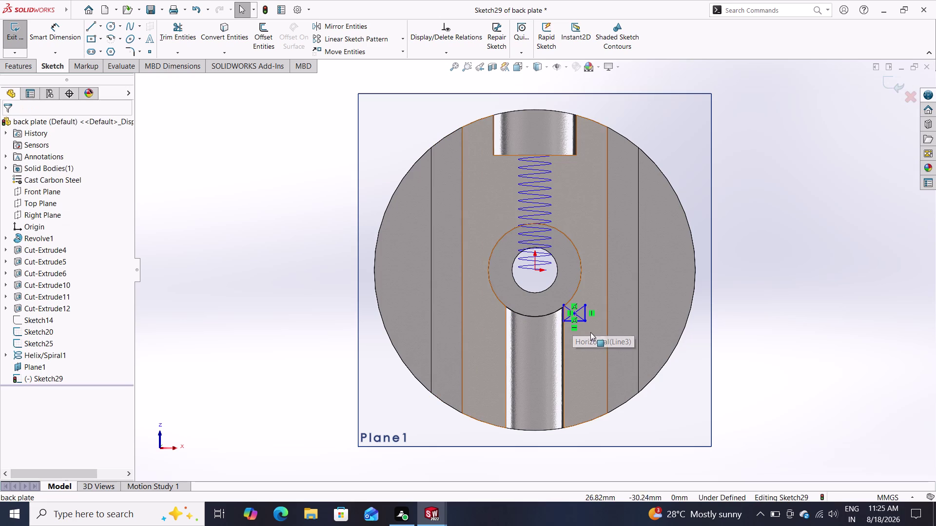
drag(596, 326, 564, 323)
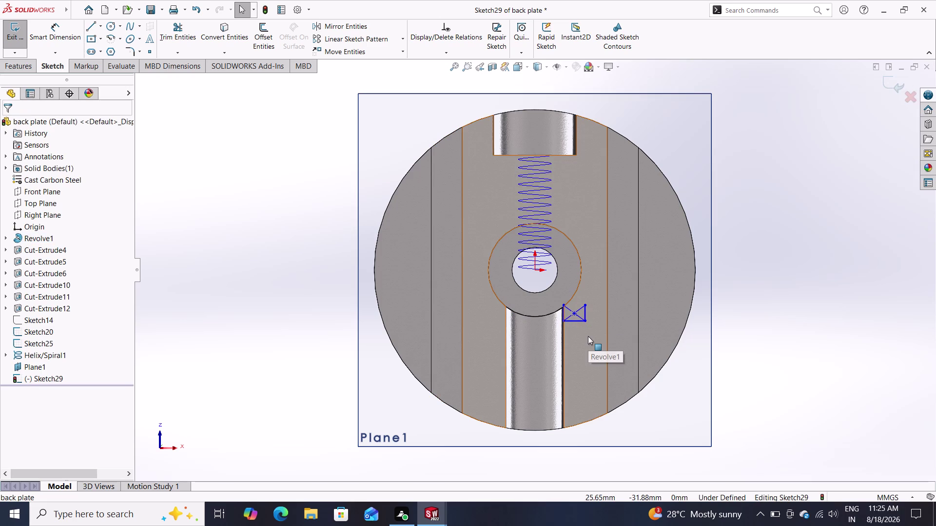
key(ctrl+z)
key(ctrl+z)
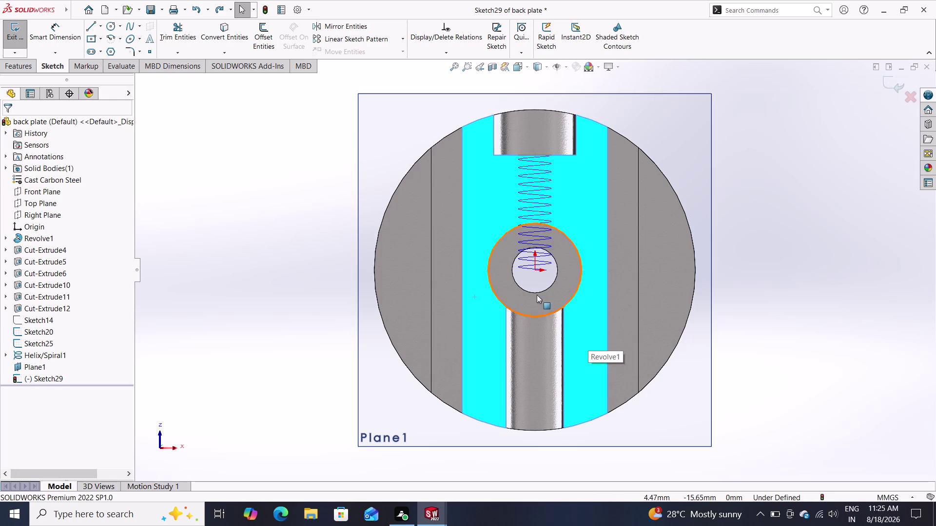
Zoom into the hole and draw a small corner-rectangle square at the helix end point.
scroll(up, 3)
scroll(down, 3)
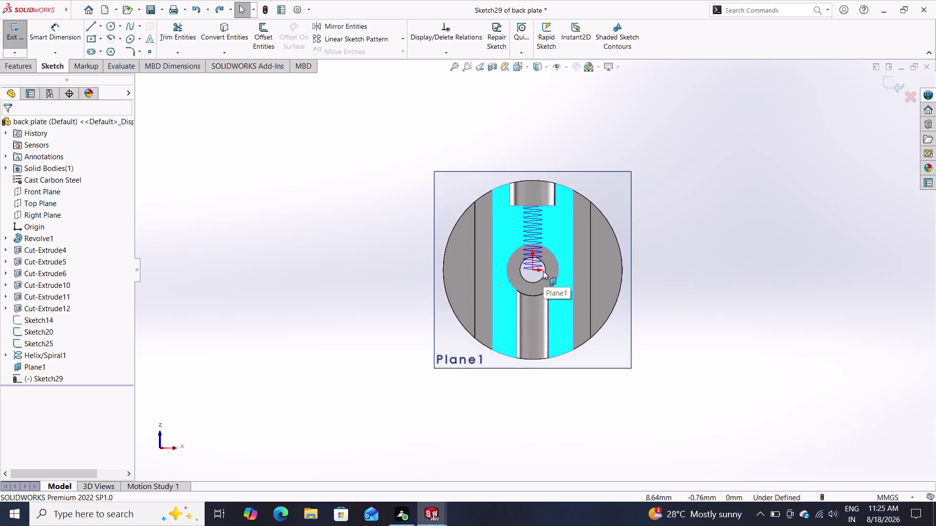
scroll(down, 3)
scroll(down, 3)
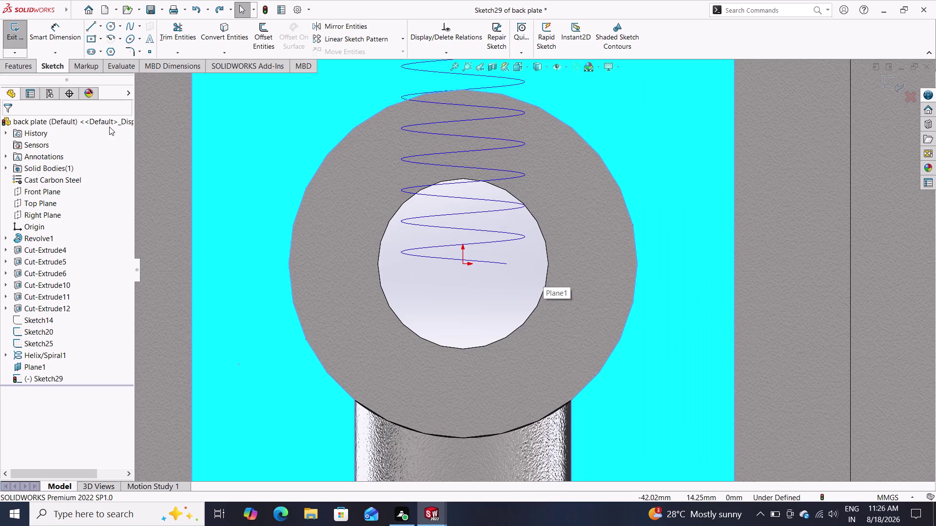
click(91, 35)
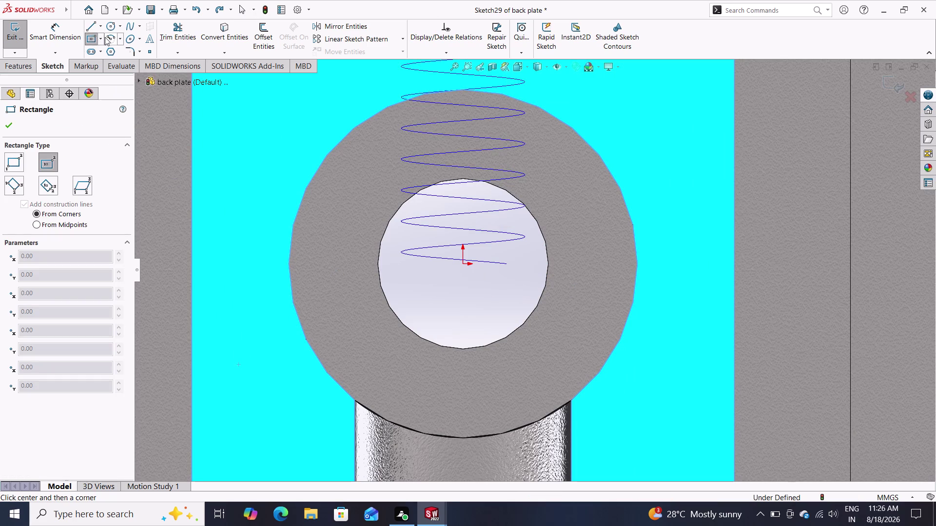
click(99, 39)
click(103, 54)
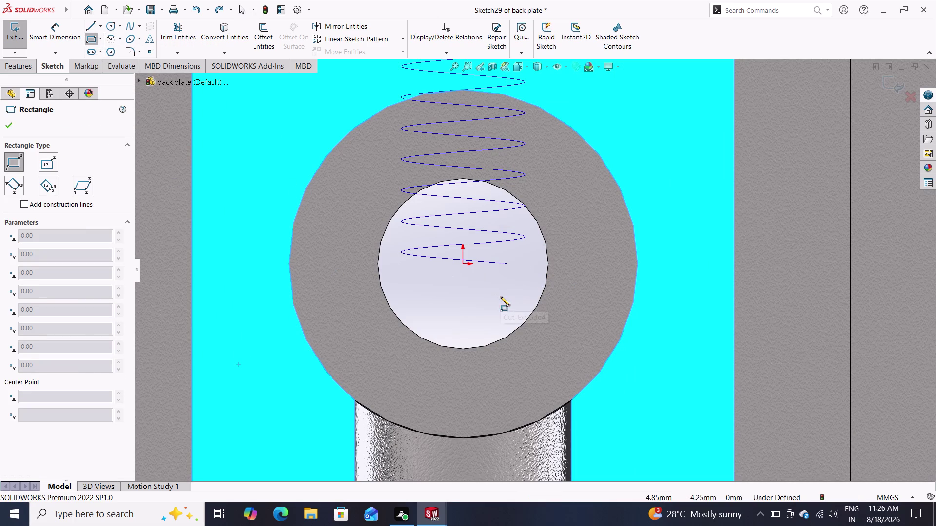
click(506, 263)
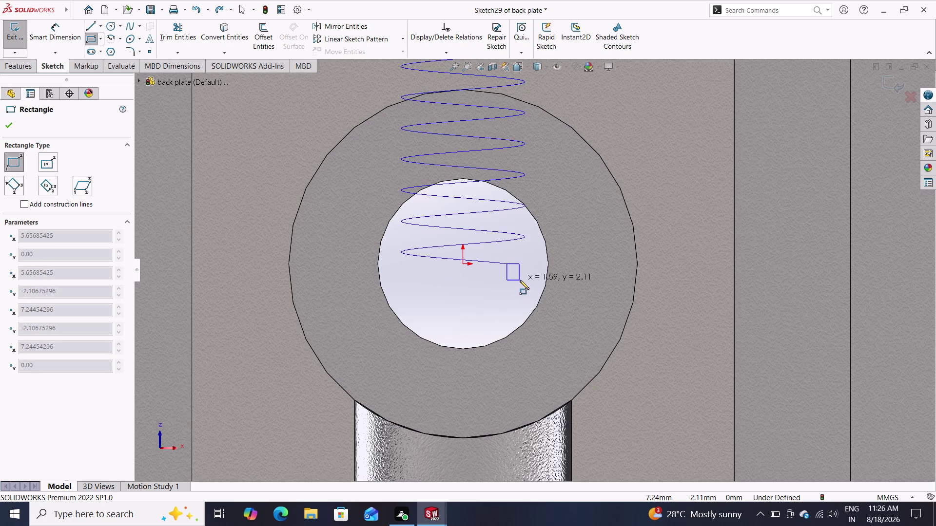
click(523, 279)
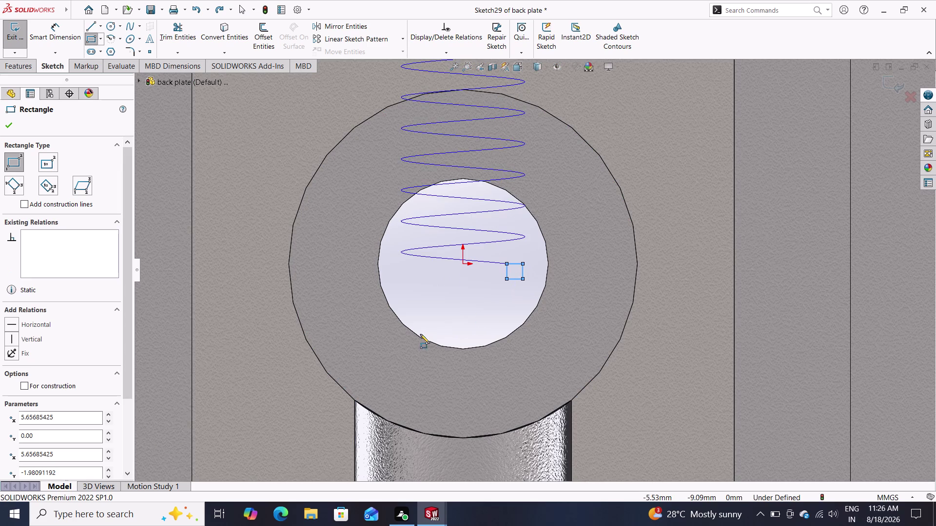
click(60, 31)
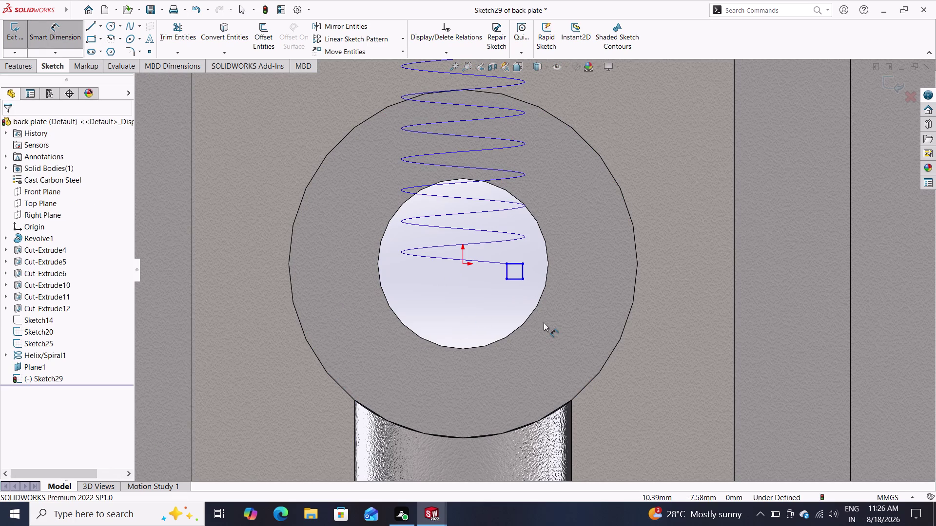
Dimension the square's top edge and right edge to 2 mm each.
click(517, 262)
click(515, 250)
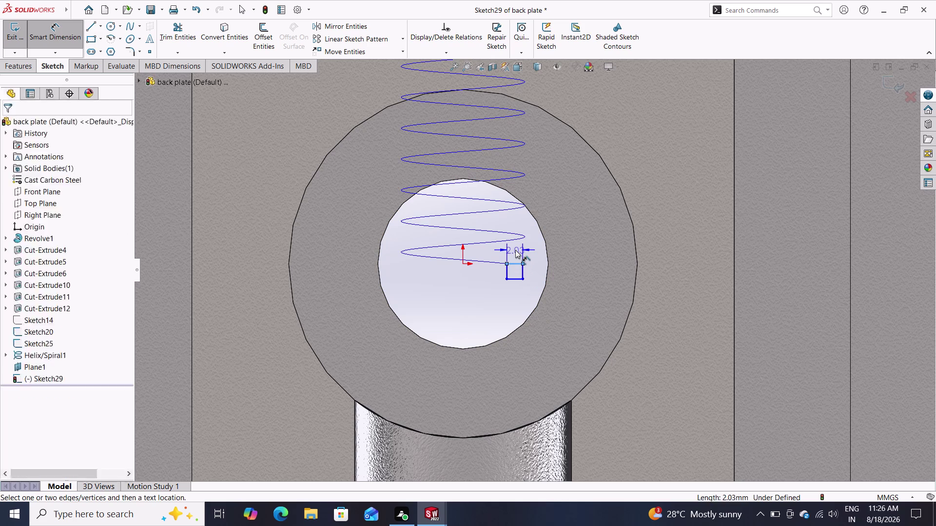
key(2)
key(Return)
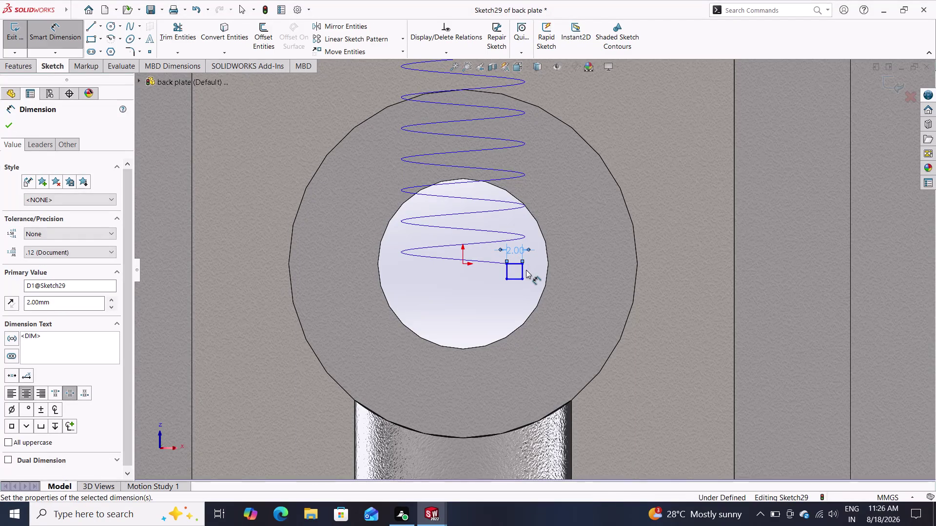
click(523, 269)
click(533, 271)
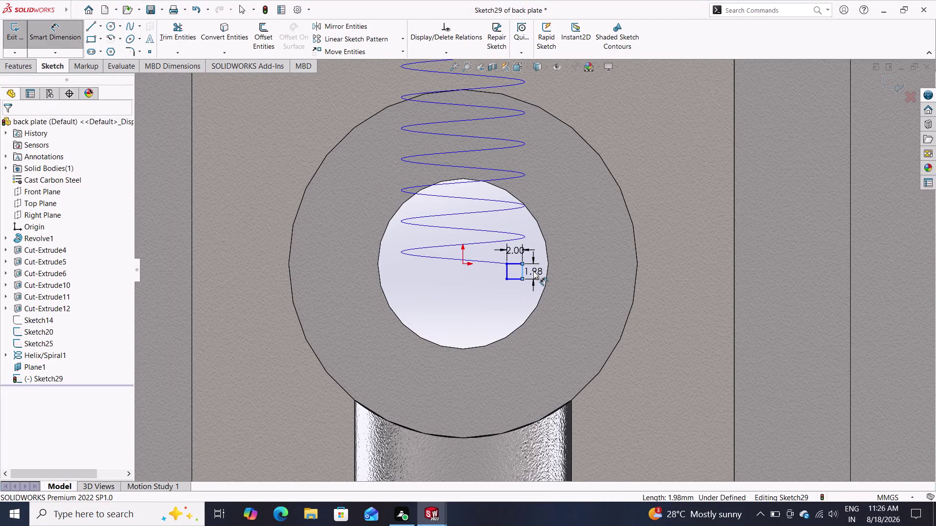
key(2)
key(Return)
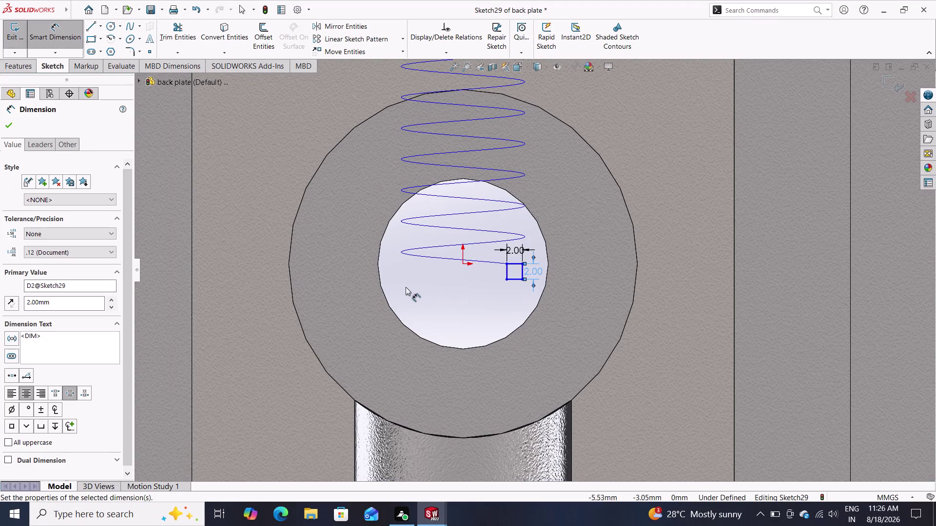
click(7, 124)
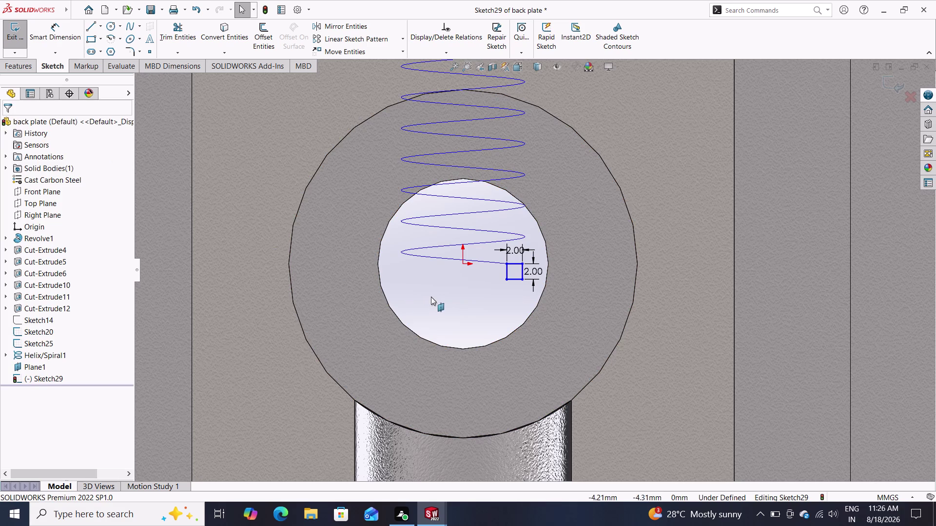
middle_drag(444, 306, 420, 301)
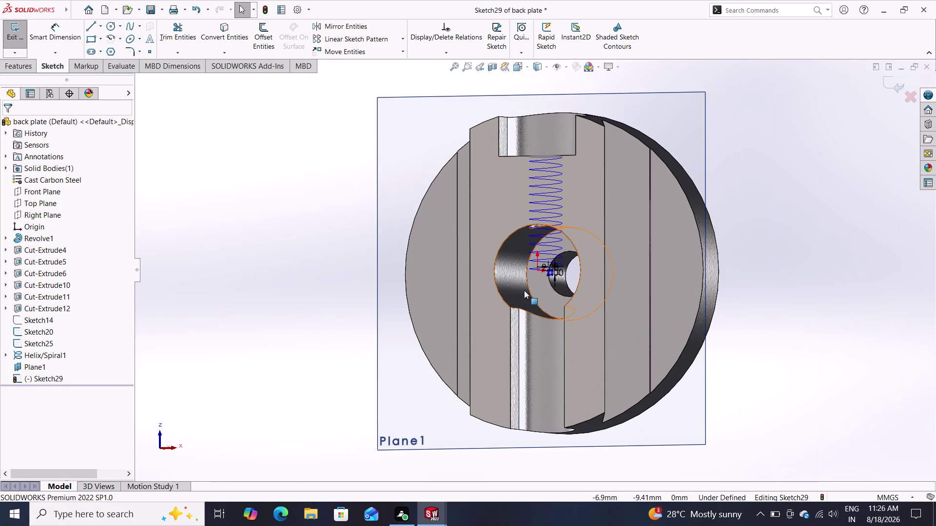
scroll(down, 3)
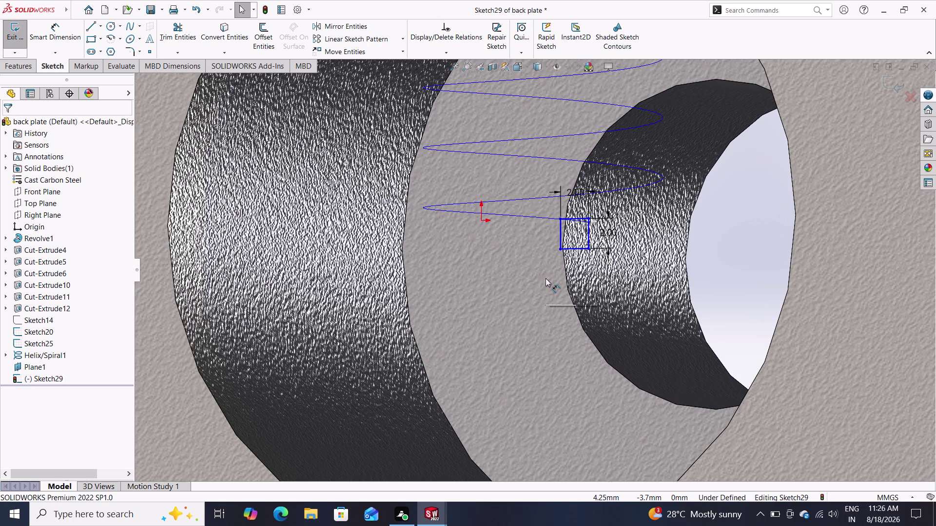
scroll(down, 3)
middle_drag(833, 227, 797, 233)
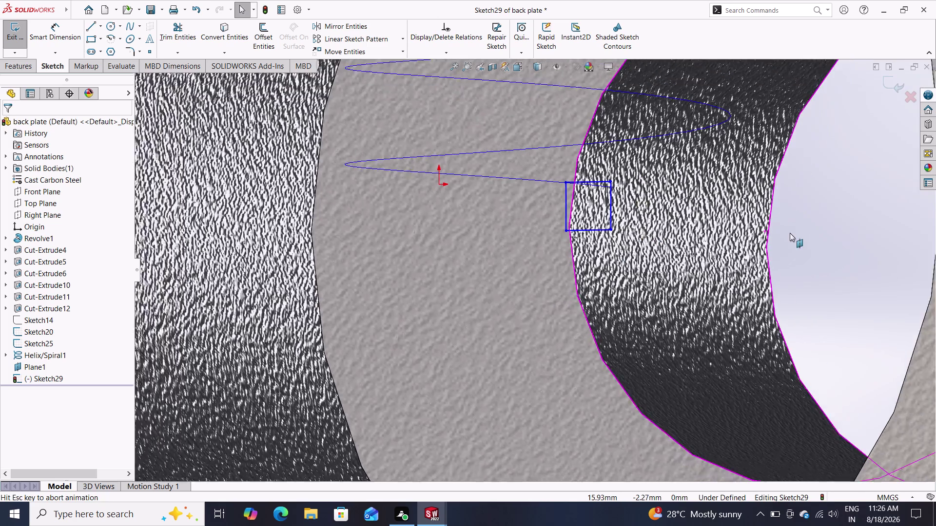
middle_drag(796, 233, 784, 233)
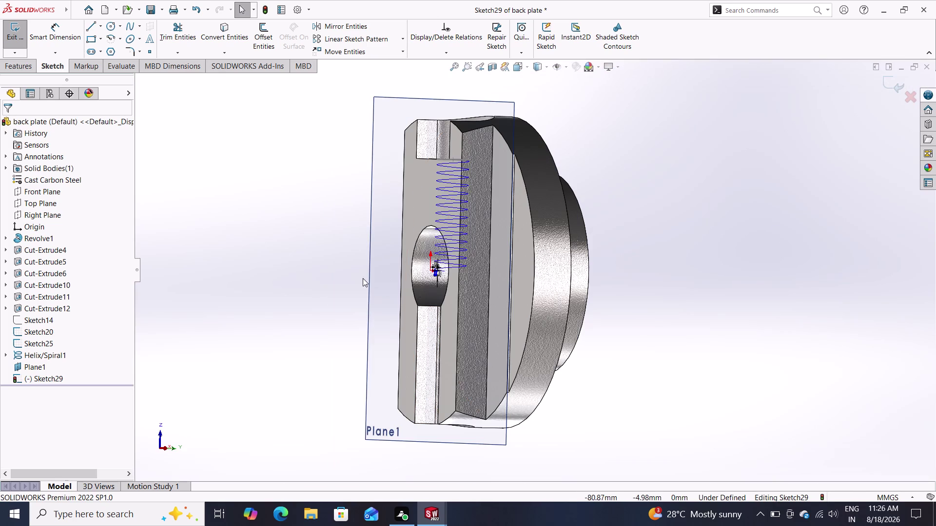
middle_drag(266, 280, 378, 273)
middle_drag(351, 270, 349, 272)
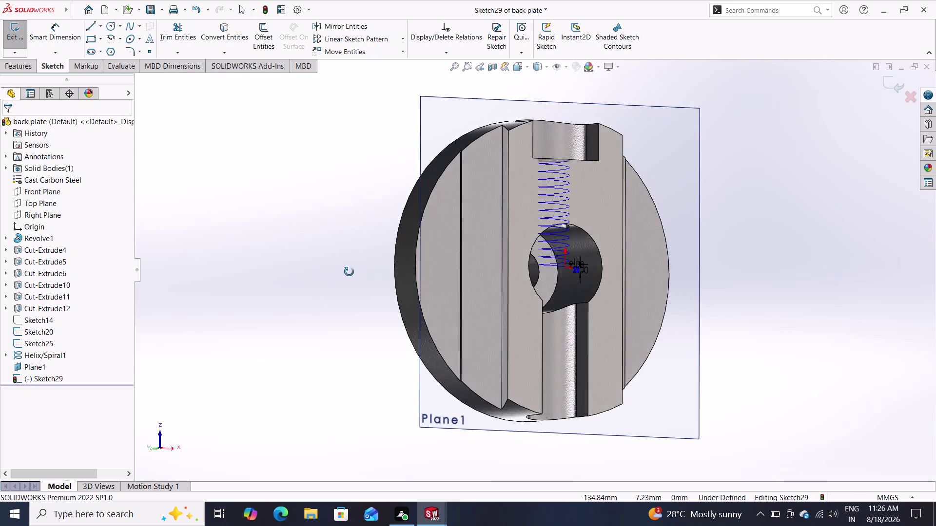
middle_drag(348, 272, 399, 269)
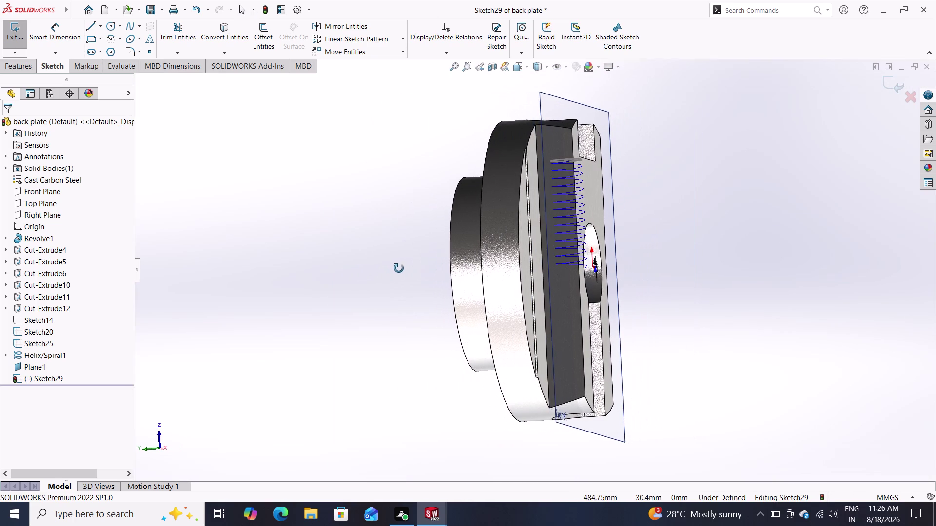
middle_drag(399, 269, 391, 273)
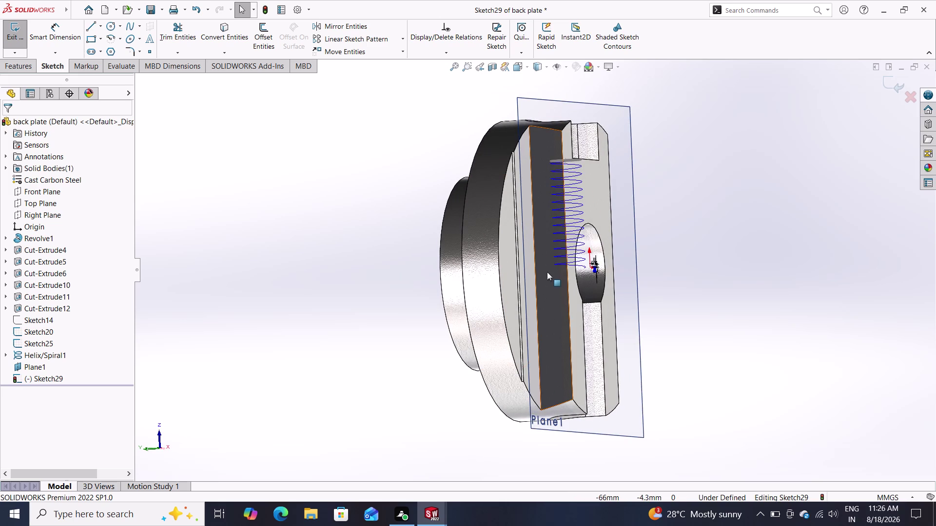
scroll(down, 3)
scroll(down, 3)
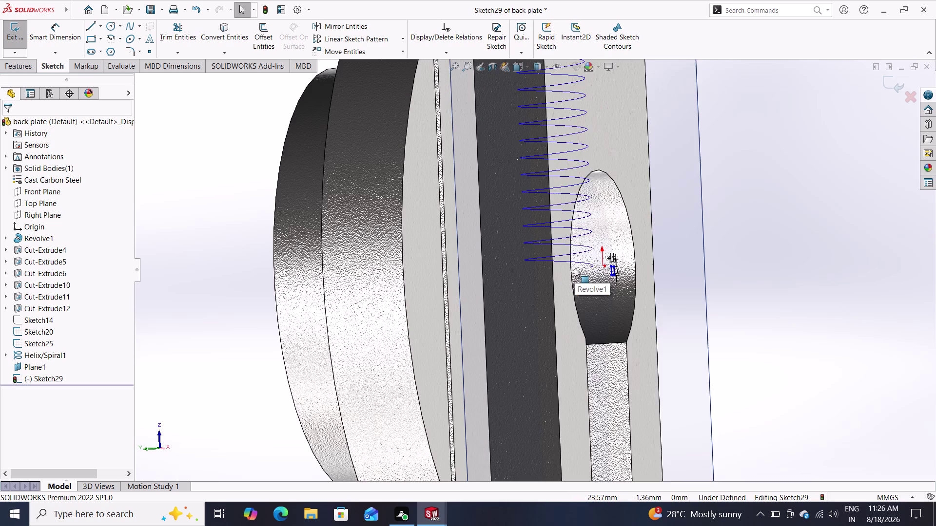
scroll(down, 3)
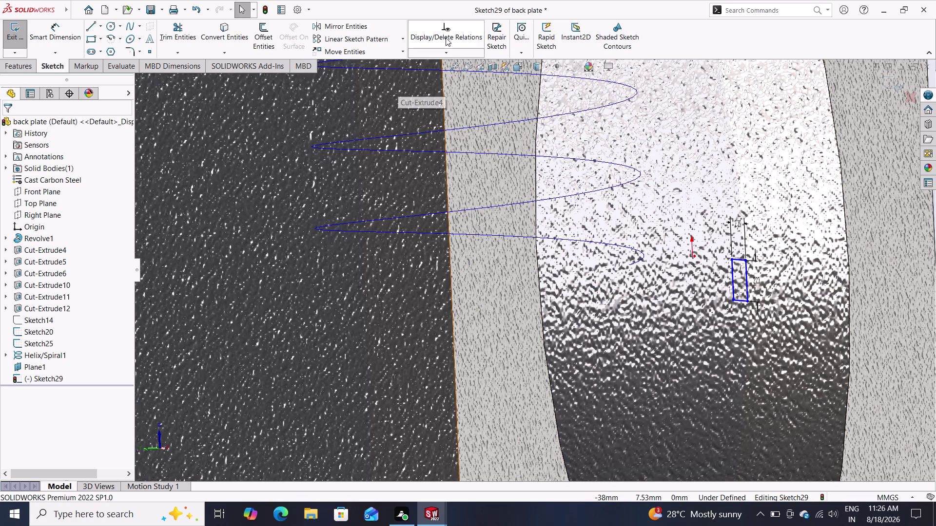
Try a Pierce relation between a sketch point and the hole edge; dismiss the warning.
click(441, 52)
click(445, 82)
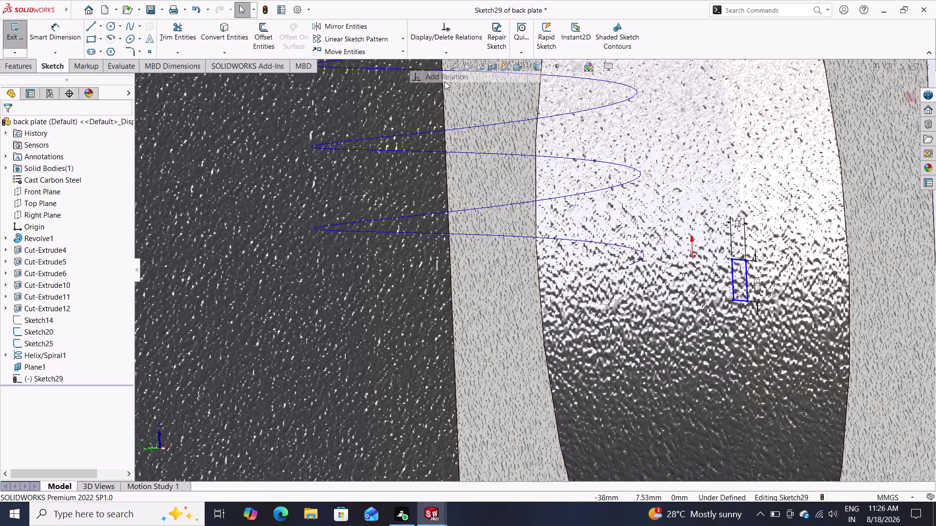
click(732, 259)
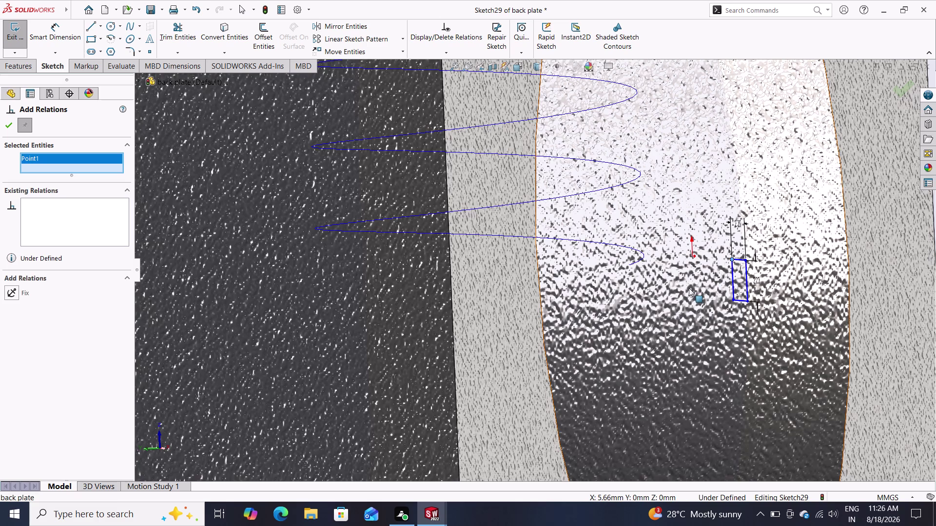
click(638, 251)
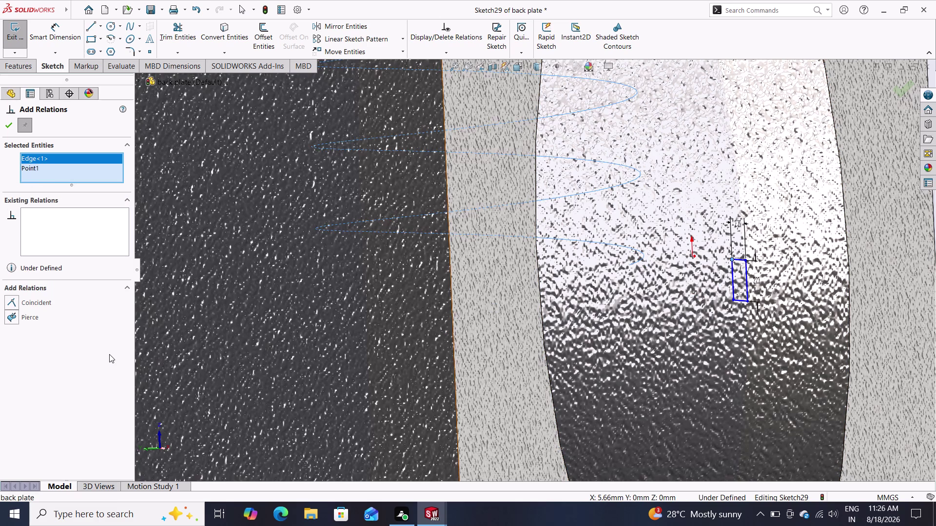
click(40, 319)
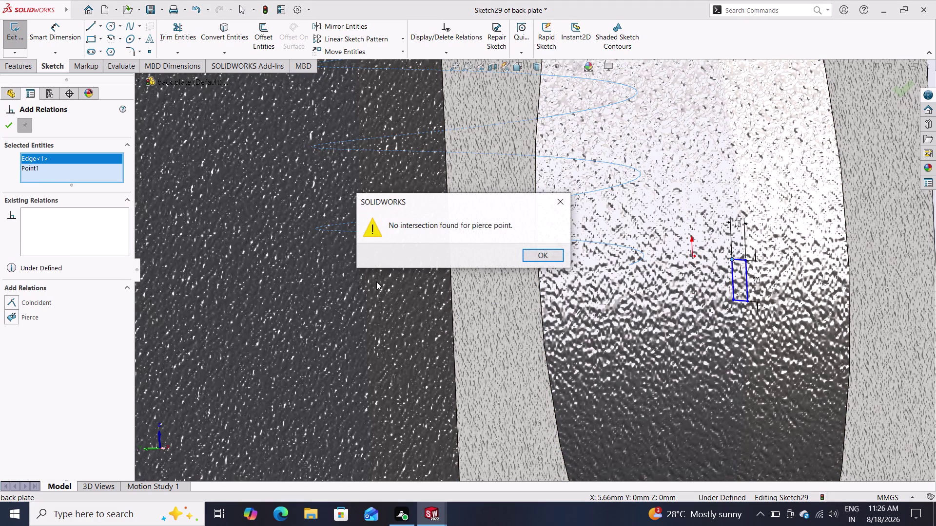
click(536, 254)
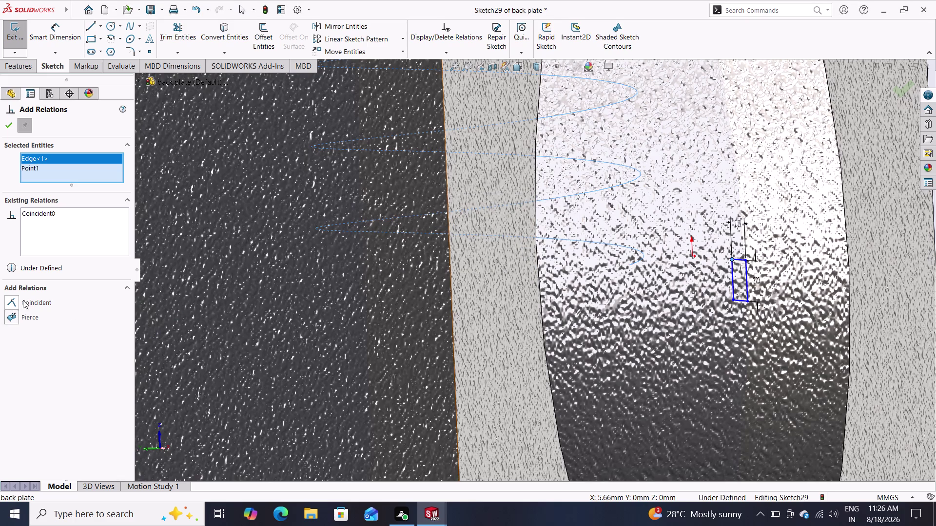
Make the point coincident with the edge instead and close Add Relations.
click(21, 303)
click(20, 301)
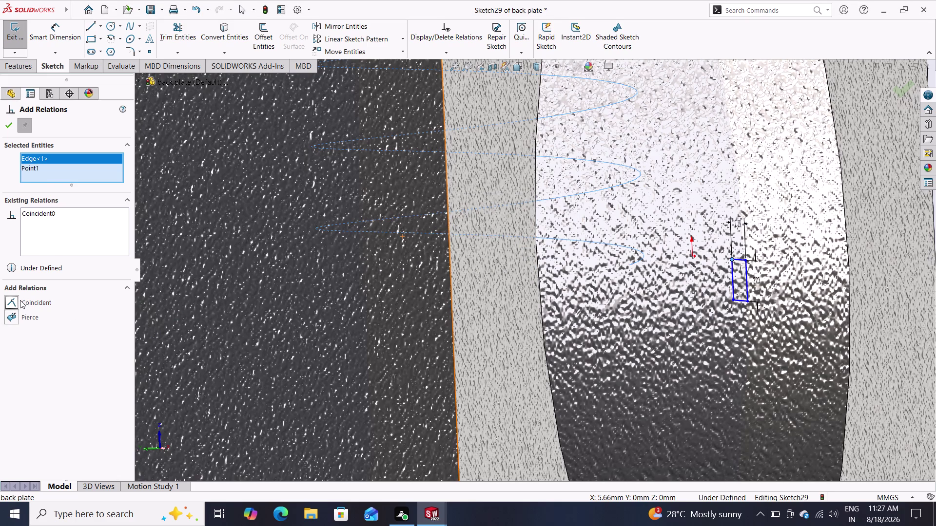
key(Escape)
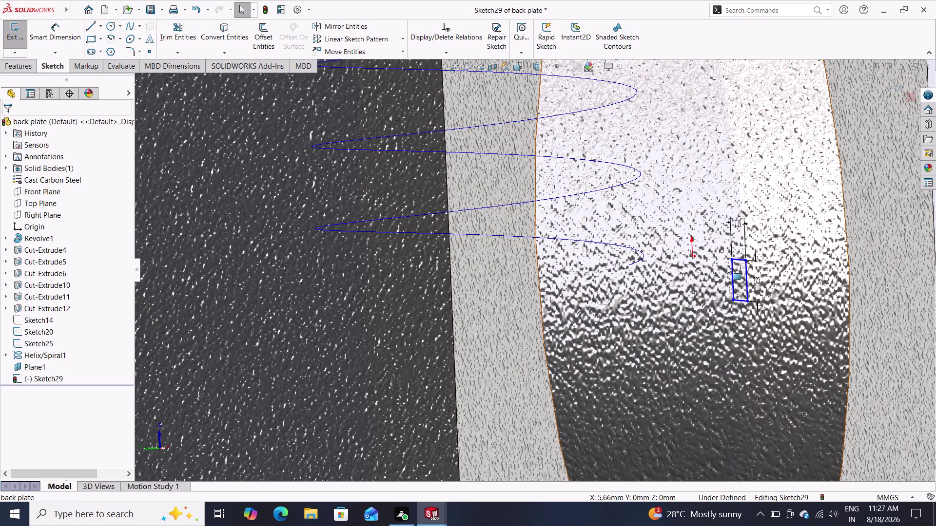
Drag the profile corner toward the helix end, then undo the misplaced move.
drag(732, 260, 686, 253)
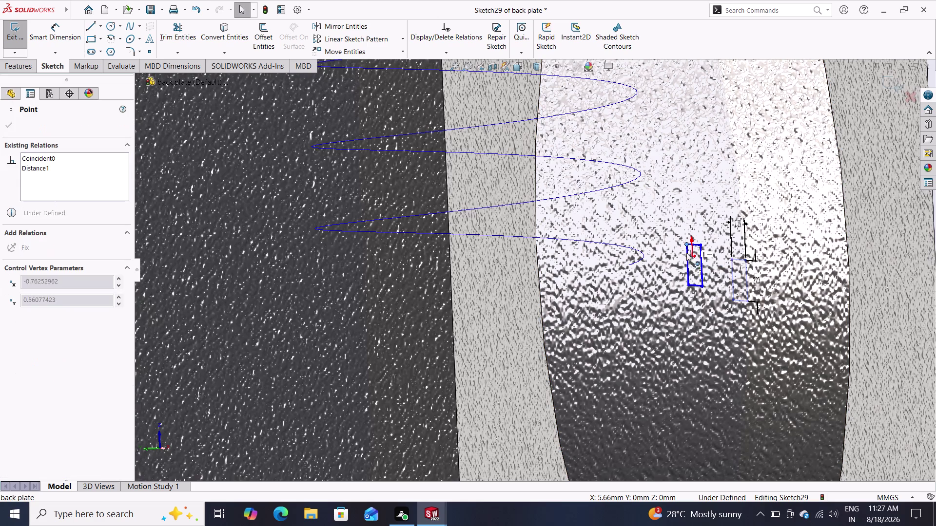
drag(686, 253, 646, 289)
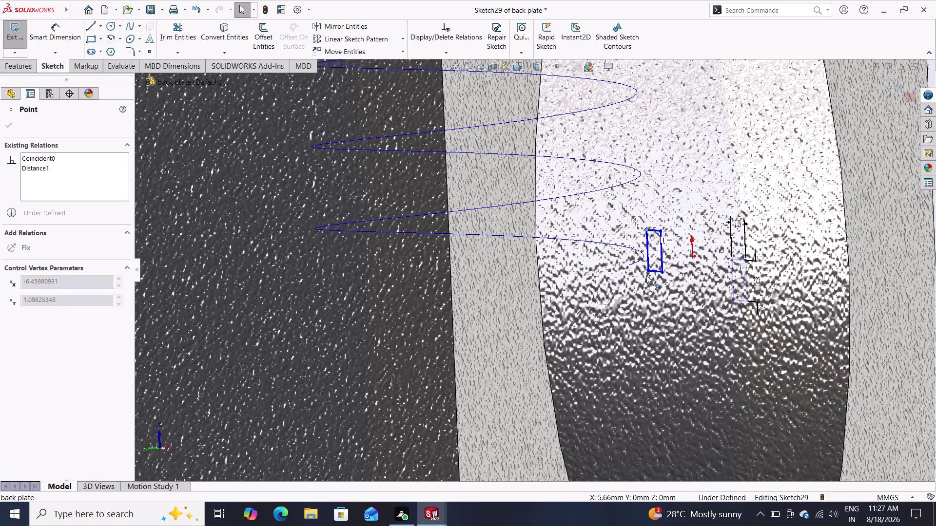
drag(646, 289, 647, 243)
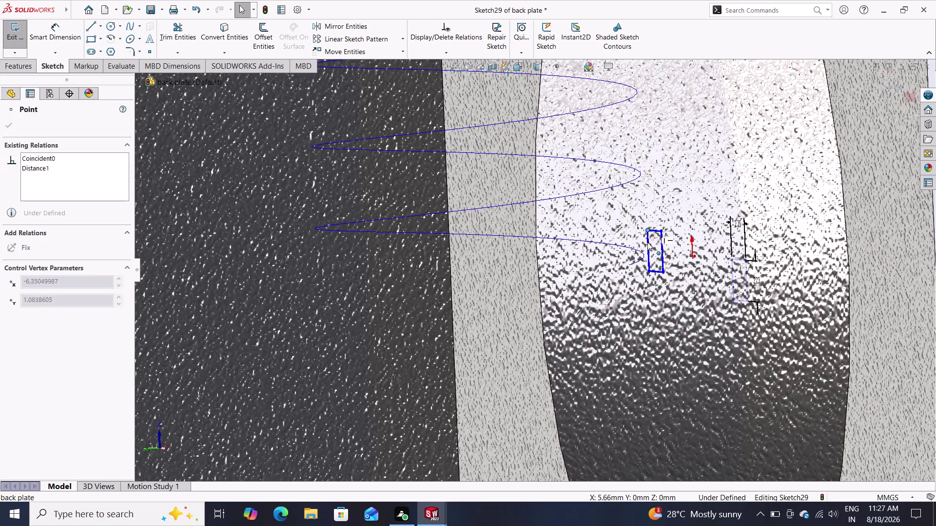
drag(647, 242, 573, 278)
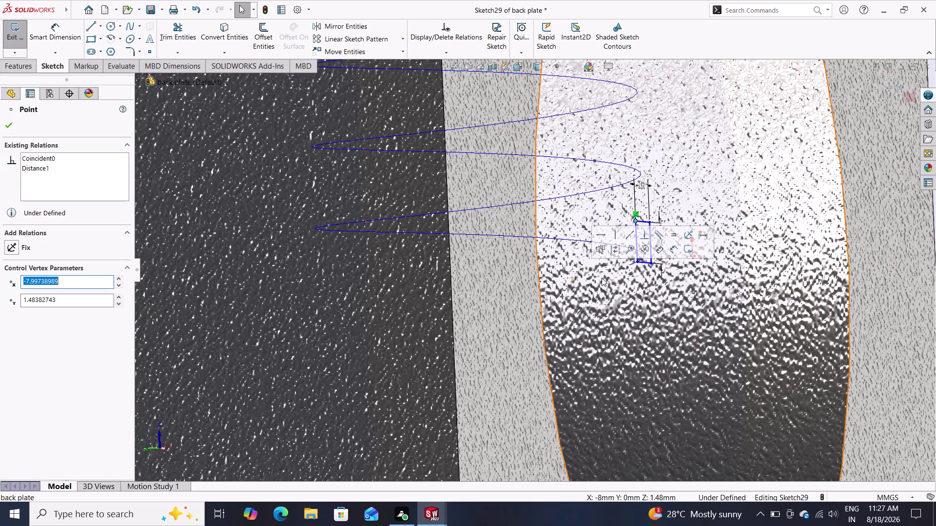
click(622, 278)
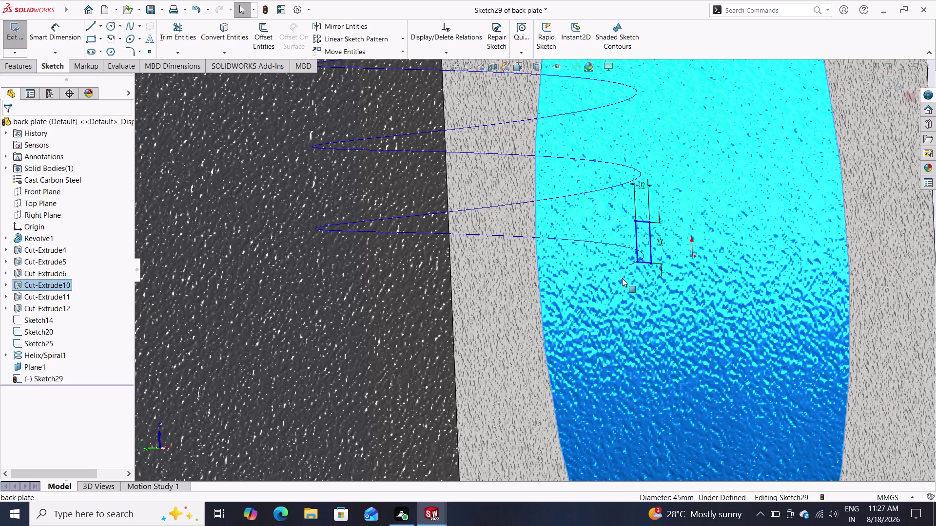
click(676, 280)
key(ctrl+z)
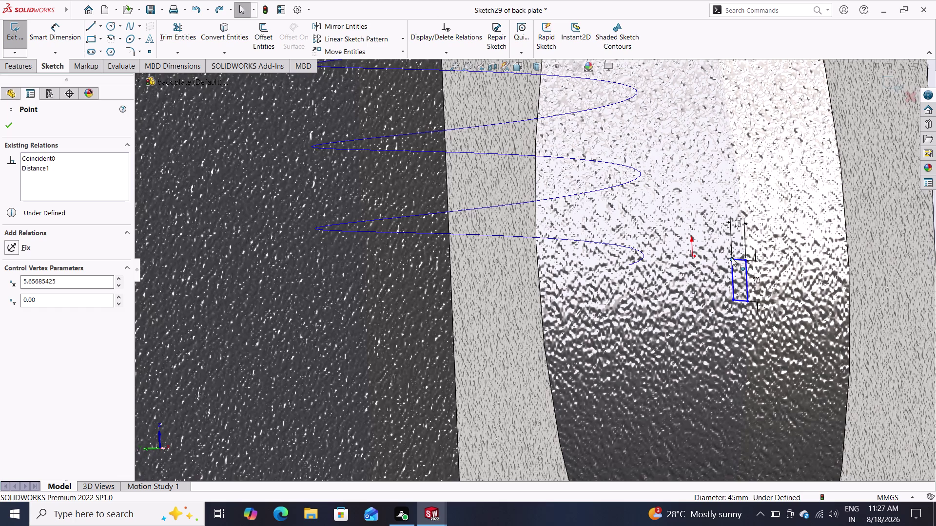
Drag the profile corner onto the helix end again and accept it.
drag(731, 258, 642, 273)
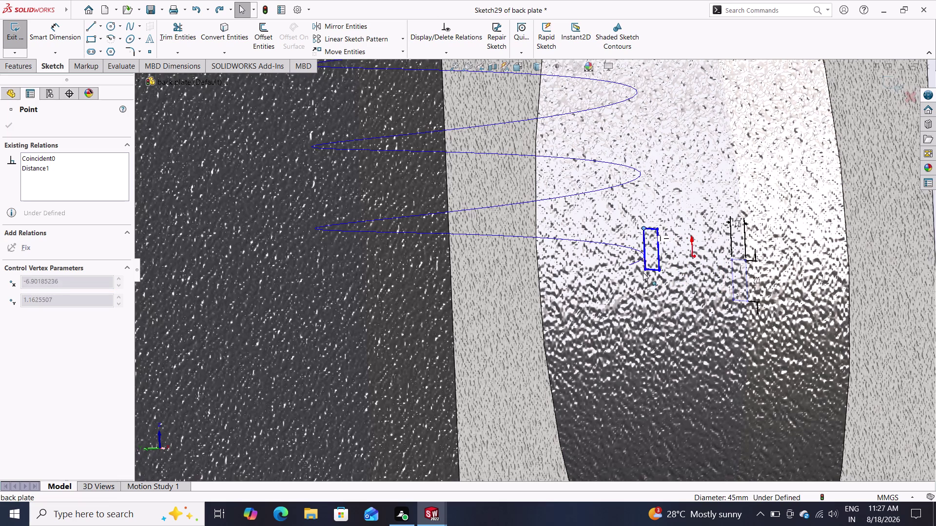
drag(643, 273, 643, 254)
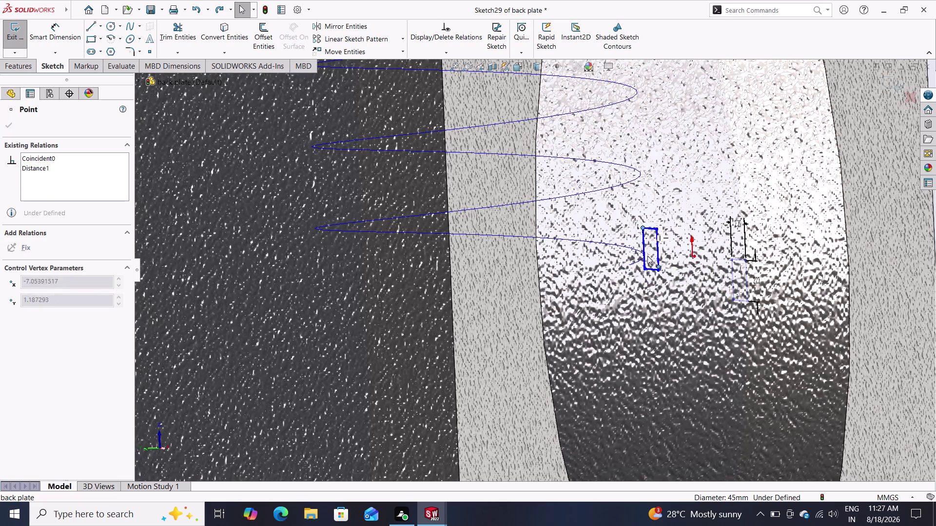
drag(642, 255, 643, 245)
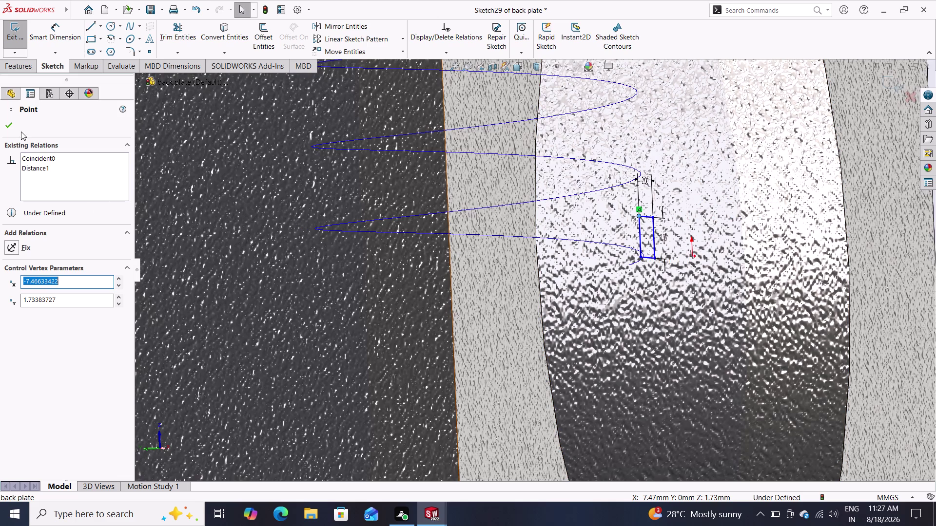
click(9, 129)
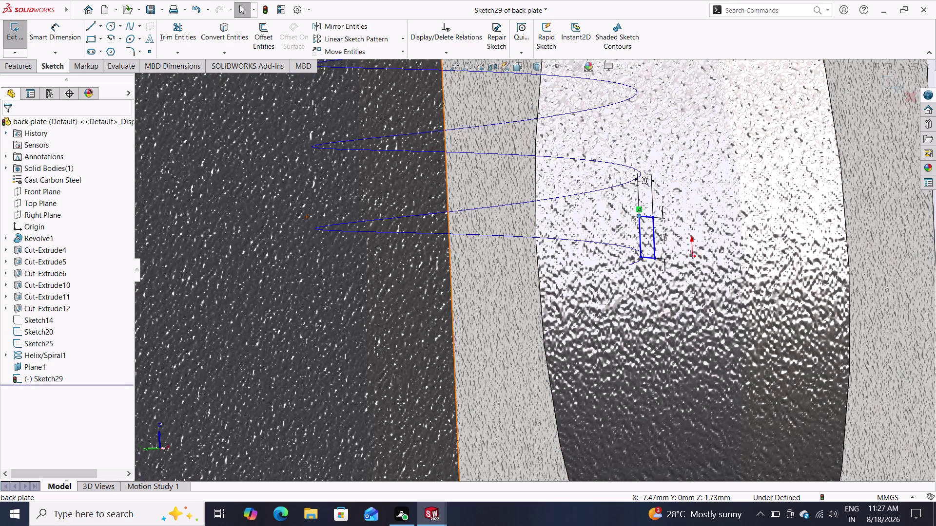
click(25, 75)
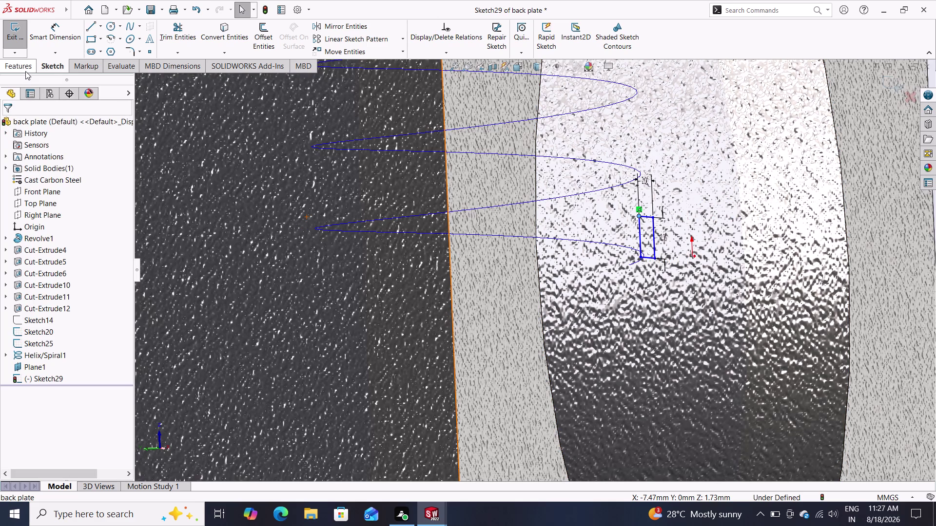
click(25, 71)
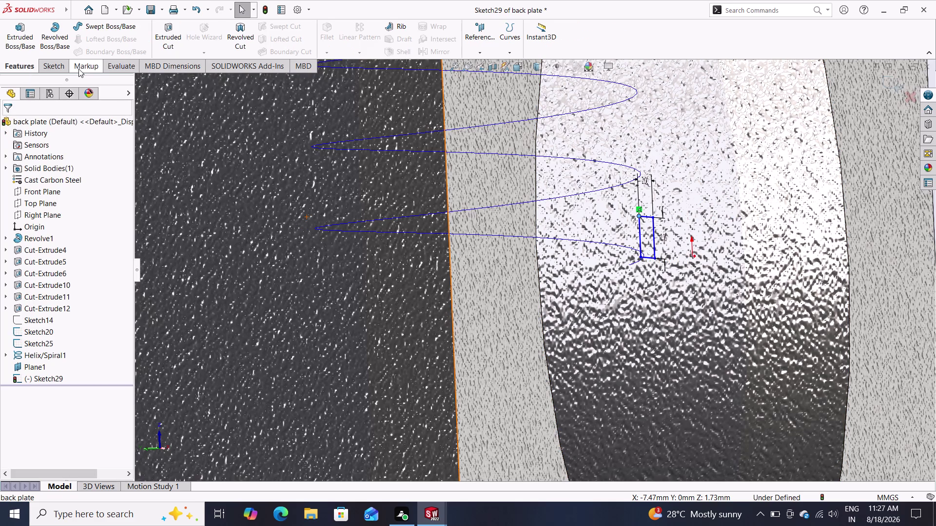
Exit the sketch, start a Swept Cut, and clear a wrongly picked path.
right_click(817, 164)
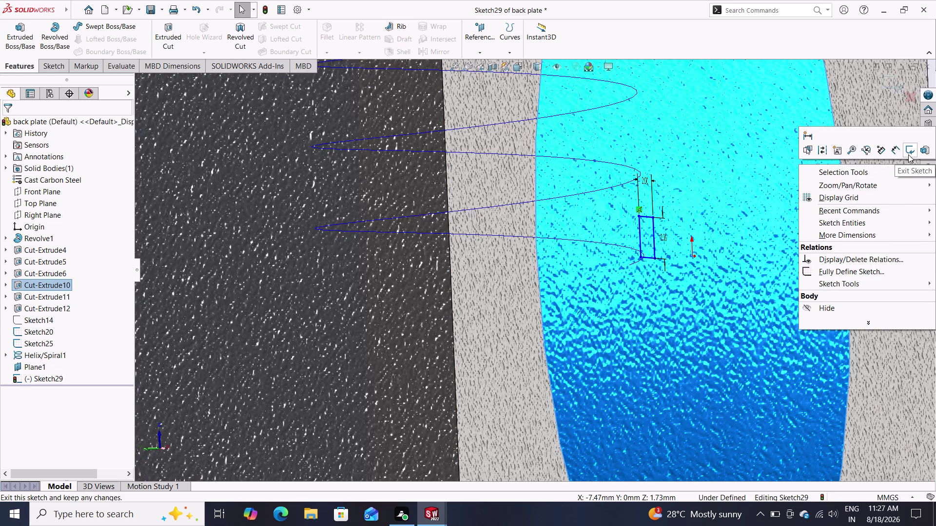
click(908, 154)
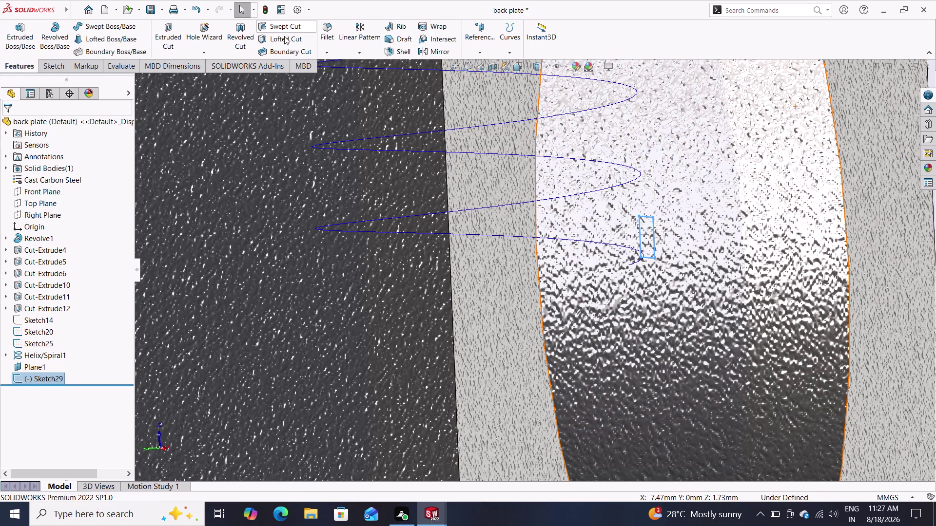
click(283, 31)
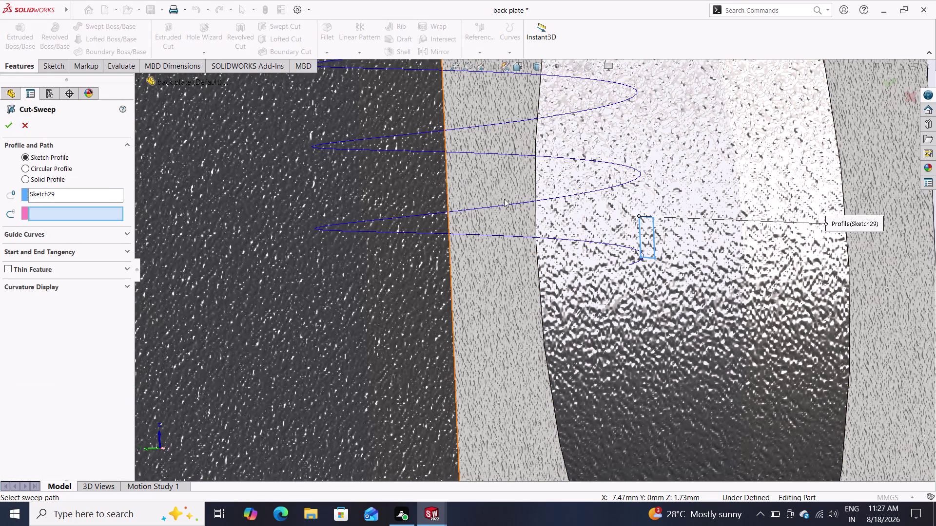
click(653, 241)
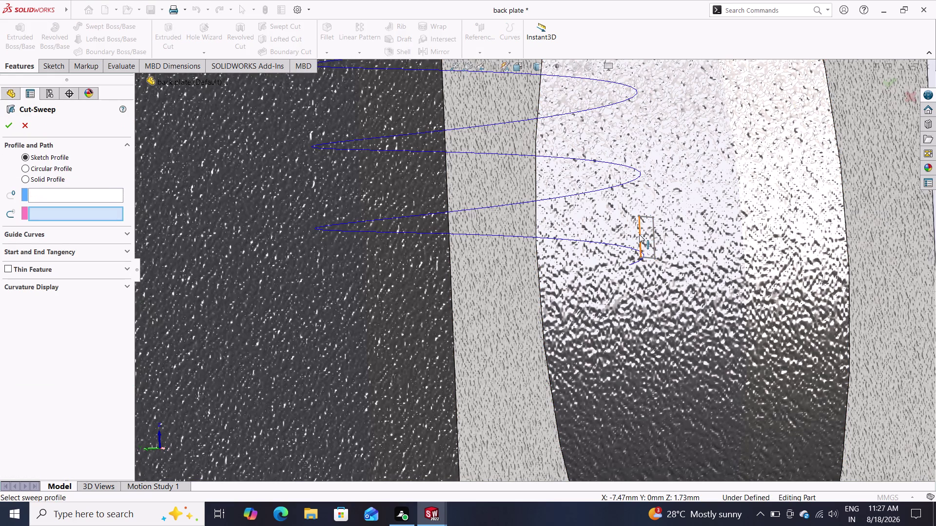
click(639, 235)
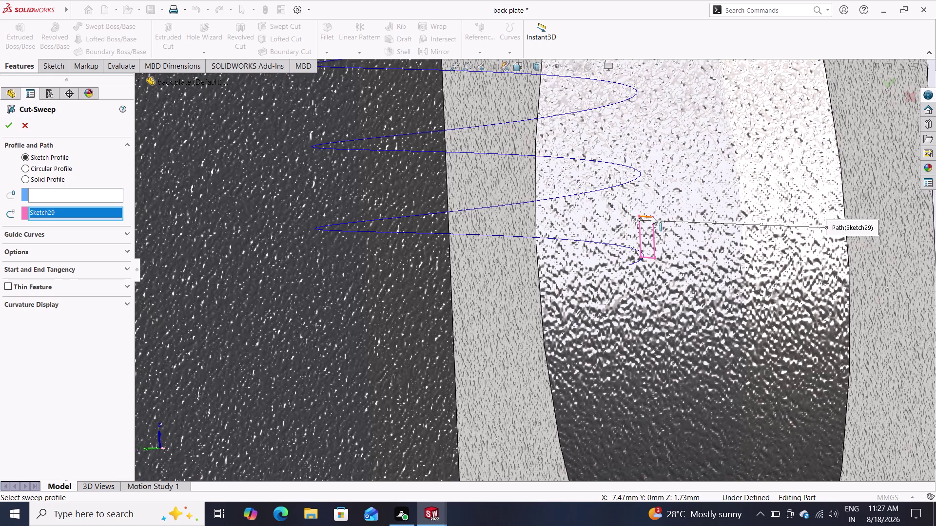
click(648, 215)
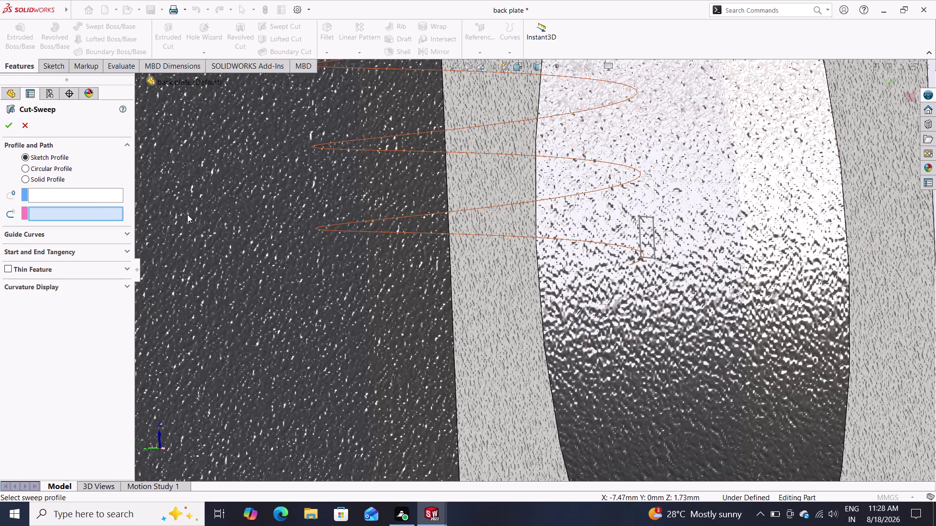
Sweep Sketch29 along Helix/Spiral1; after the rebuild error, cancel the cut.
click(100, 197)
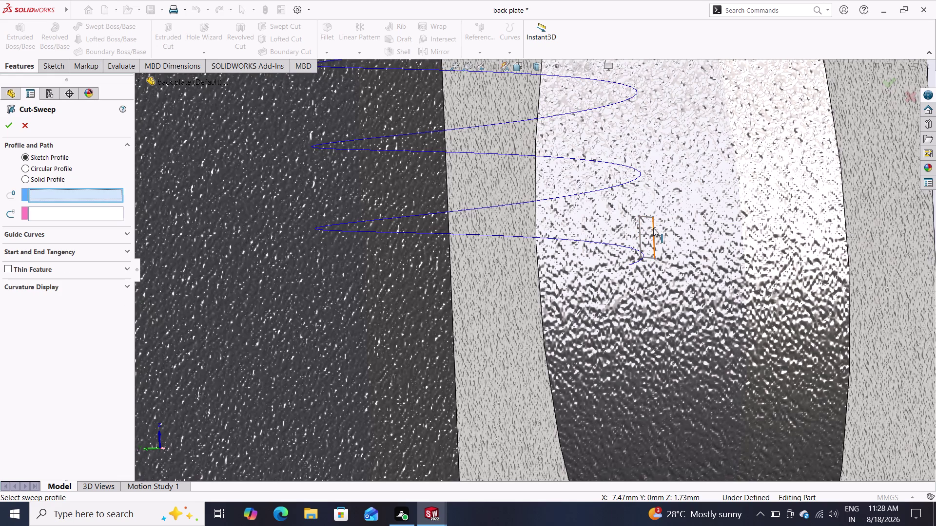
click(653, 228)
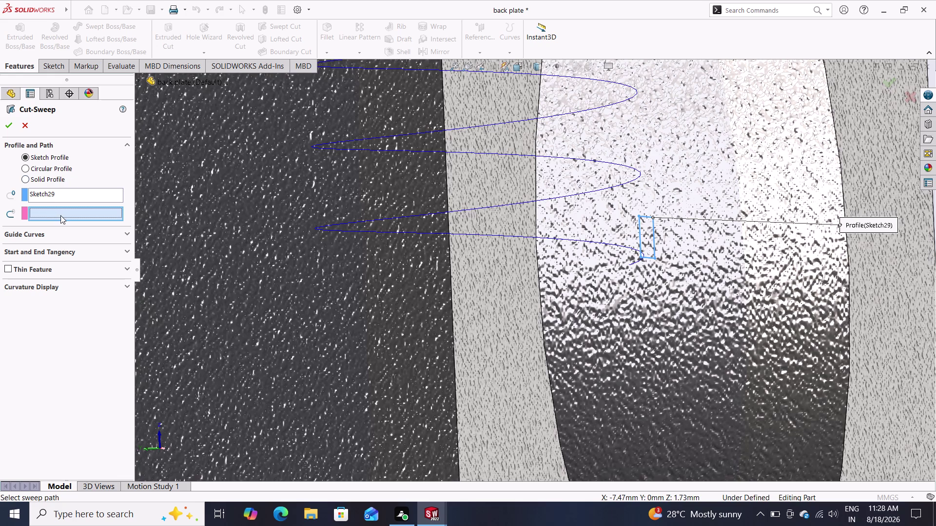
click(61, 215)
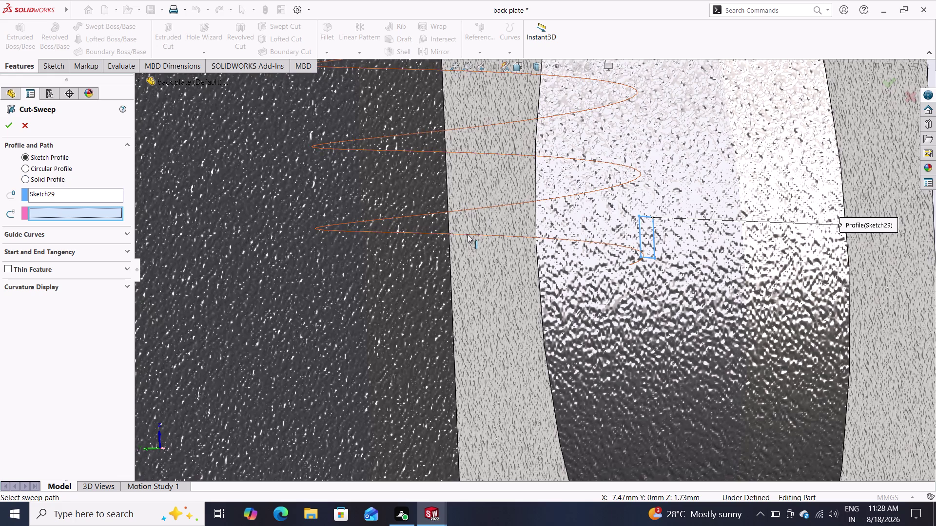
click(467, 234)
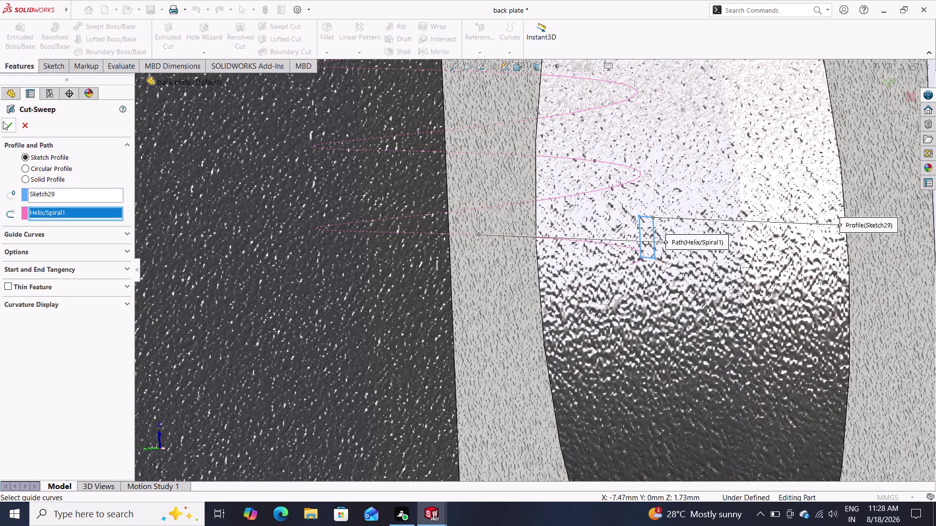
click(3, 122)
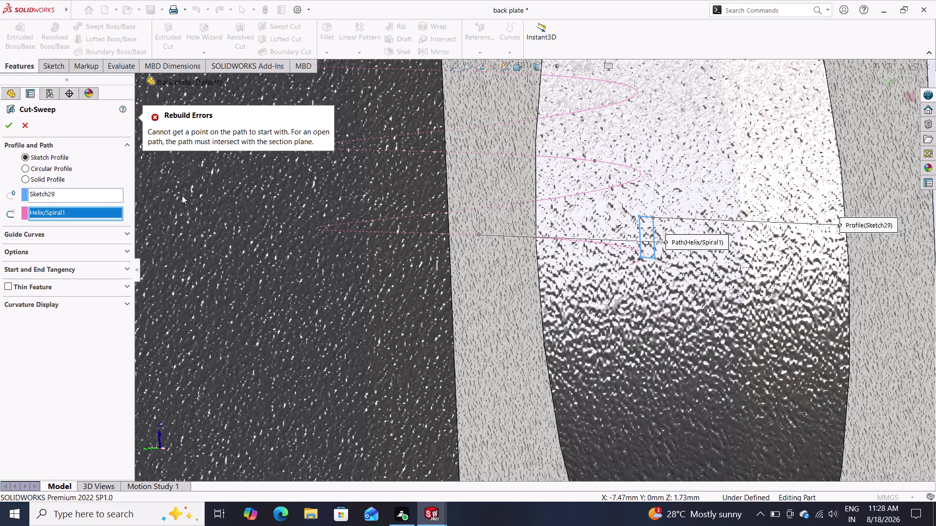
click(13, 130)
click(23, 129)
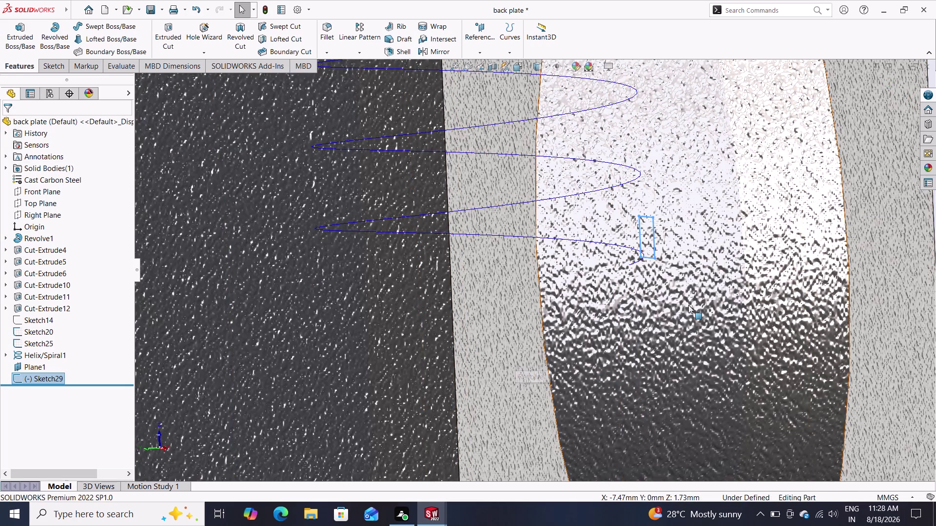
Bring the whole back plate and helix into view.
middle_click(651, 238)
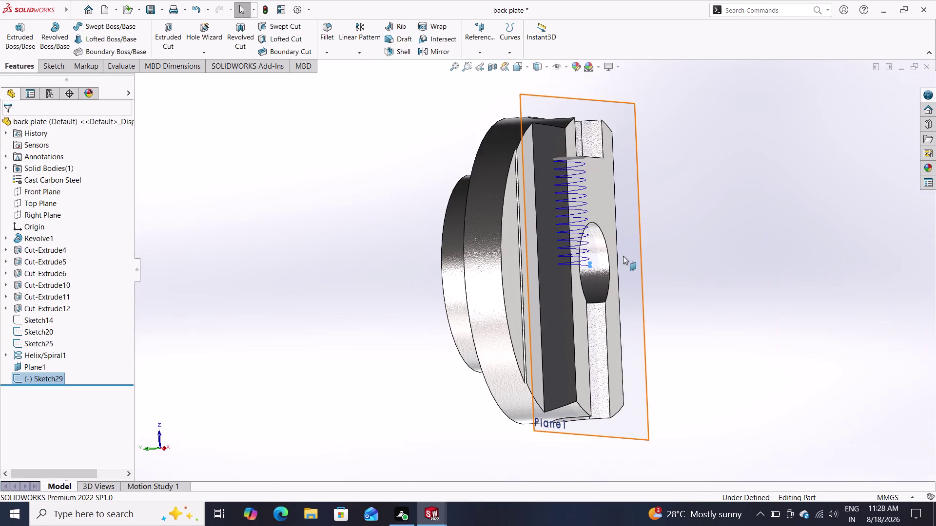
scroll(up, 3)
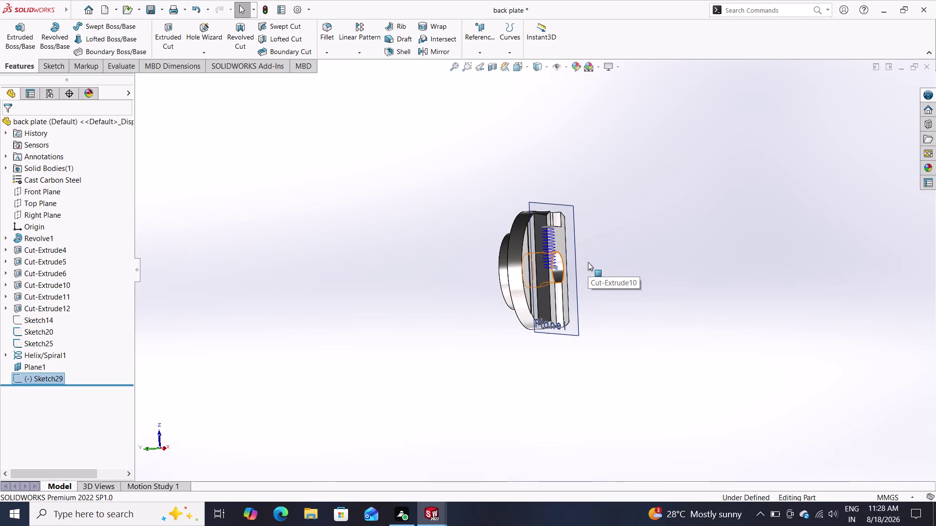
scroll(down, 3)
scroll(down, 3)
scroll(down, 3)
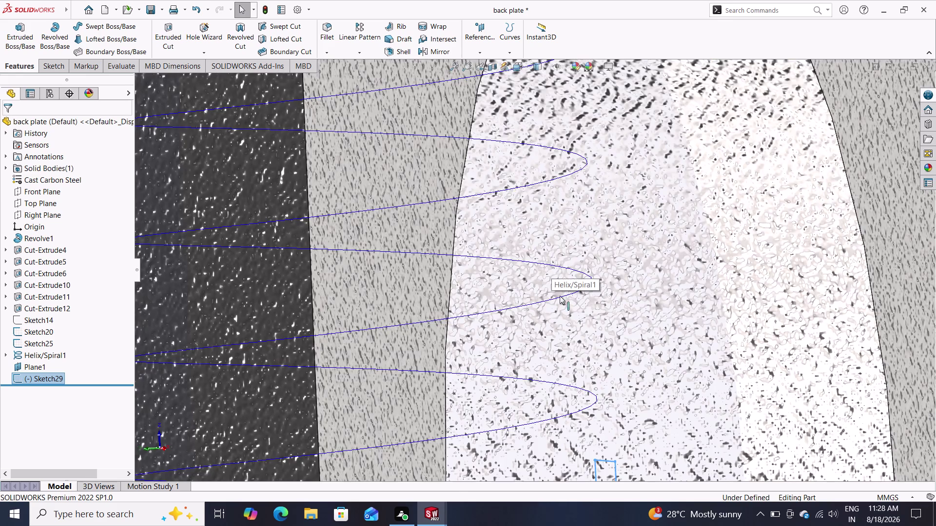
scroll(up, 3)
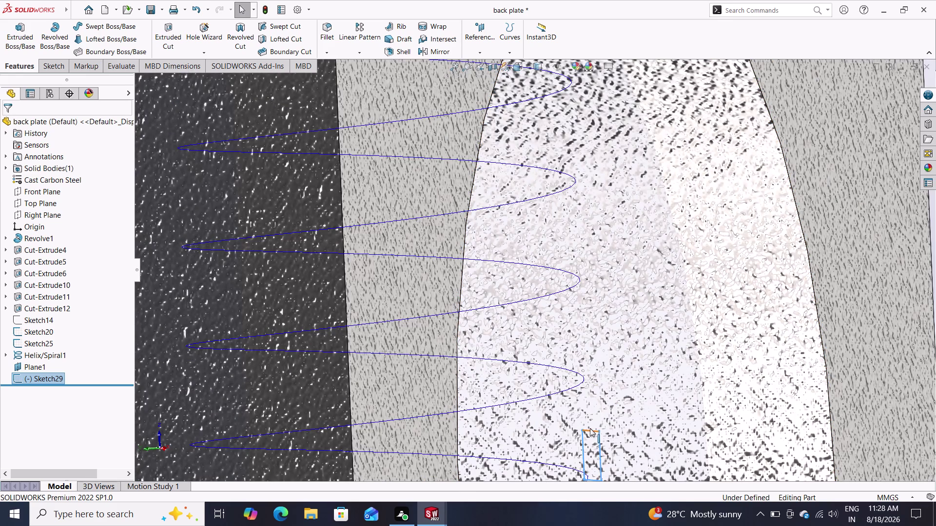
drag(582, 430, 600, 424)
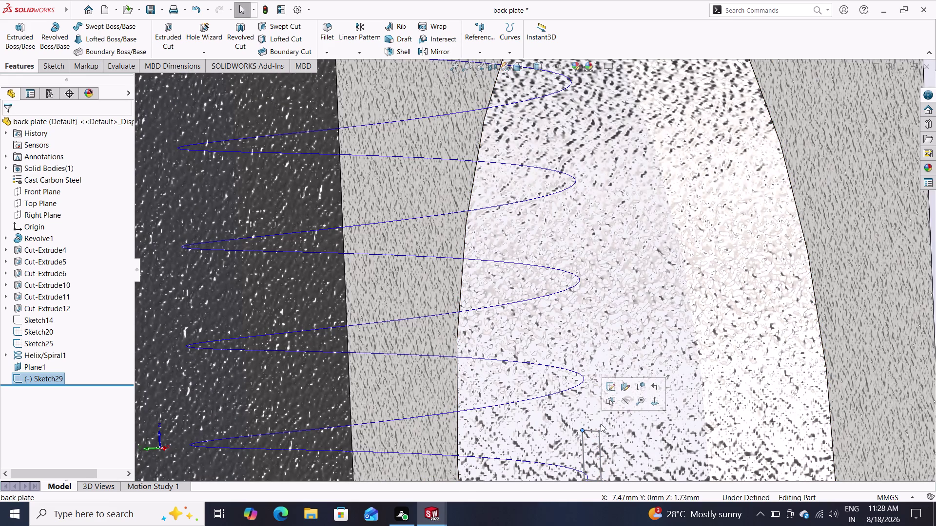
drag(600, 424, 605, 424)
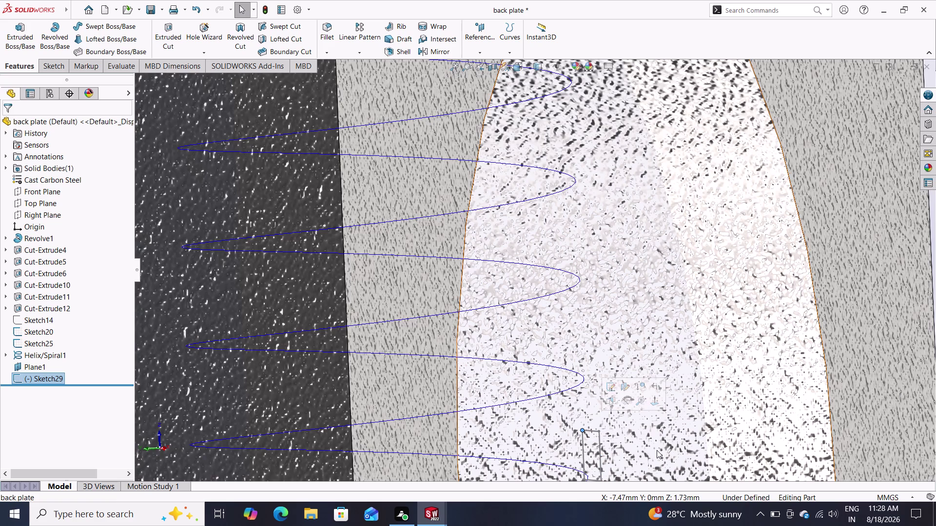
Select Sketch29 on Plane1 and reopen it for editing, clearing stray selections.
click(582, 430)
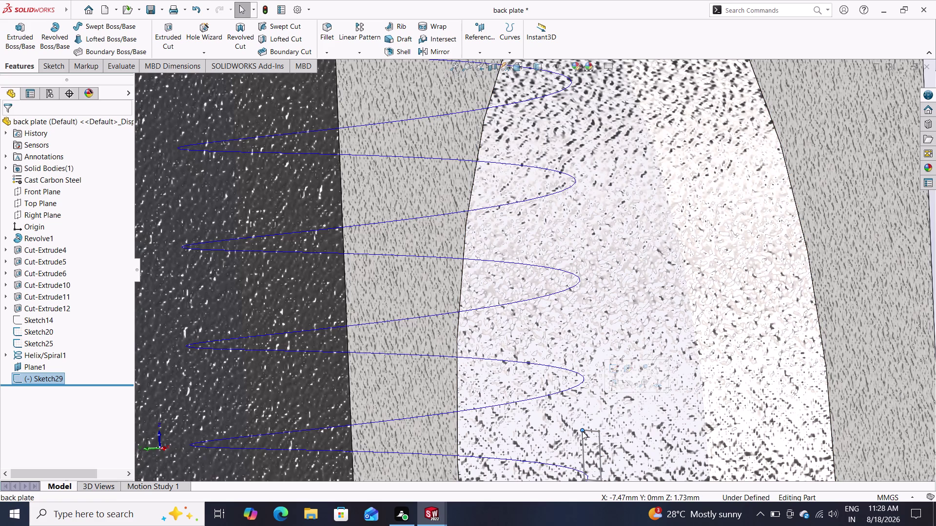
drag(582, 432, 634, 433)
key(Escape)
key(Escape)
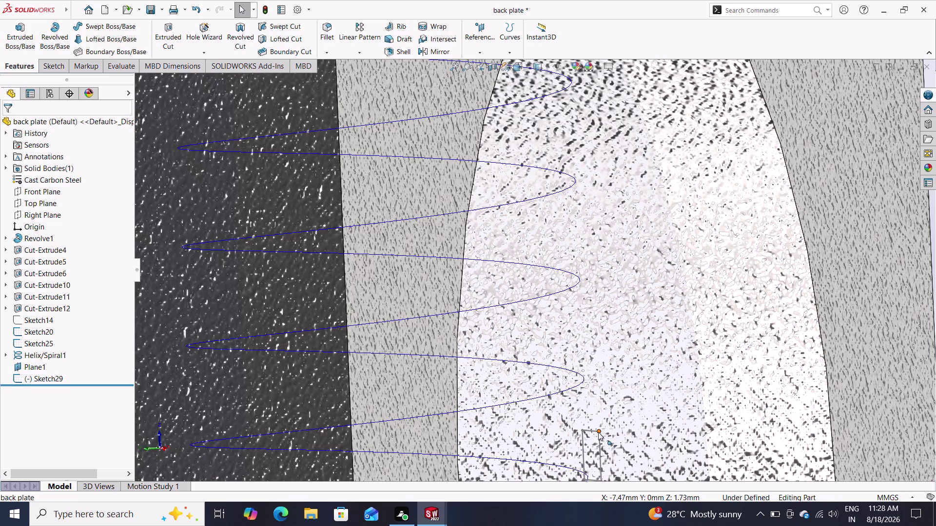
key(Escape)
drag(598, 430, 637, 439)
key(Escape)
key(Escape)
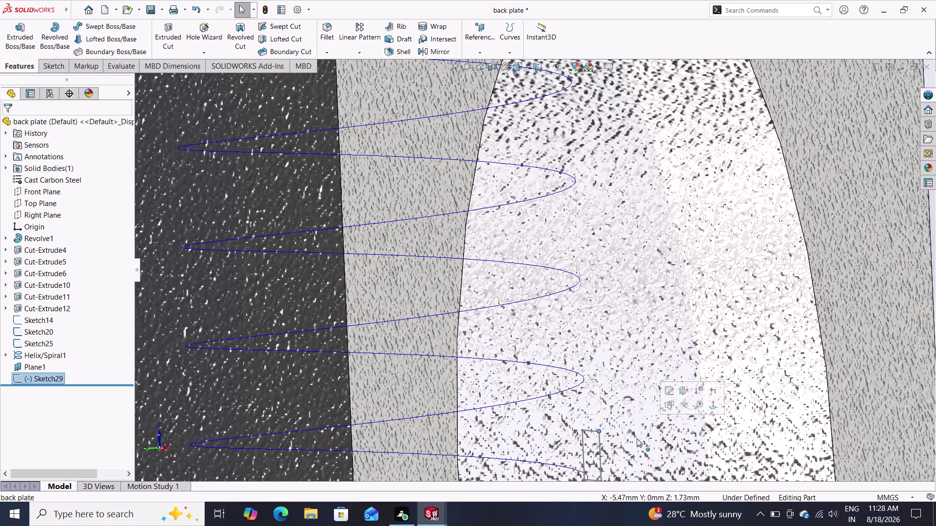
key(Escape)
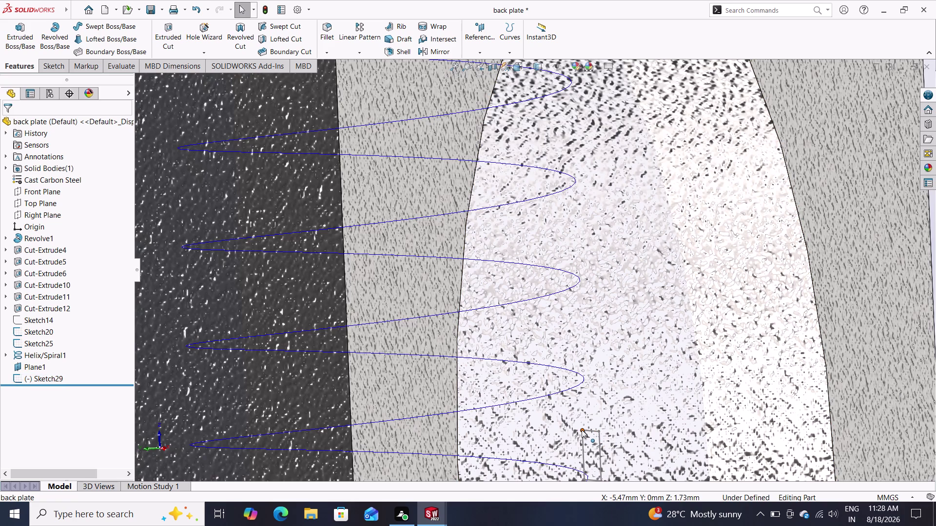
drag(581, 429, 537, 407)
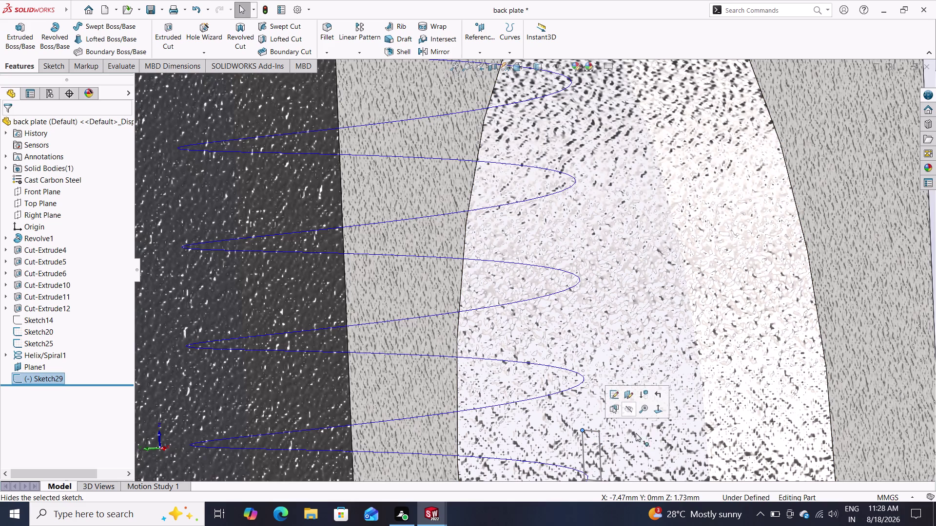
drag(537, 408, 553, 422)
key(Escape)
key(ctrl+z)
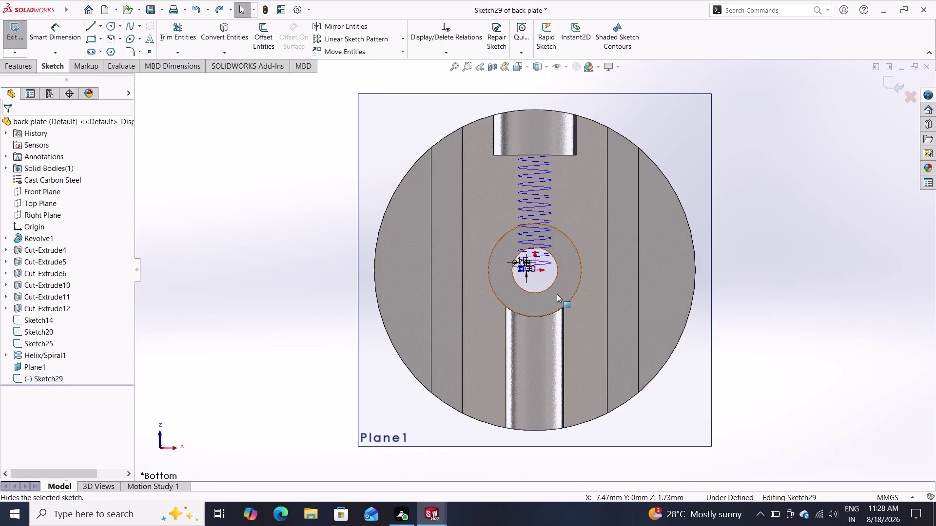
Zoom in on the helix end and try selecting the profile's end point.
click(557, 294)
key(ctrl+z)
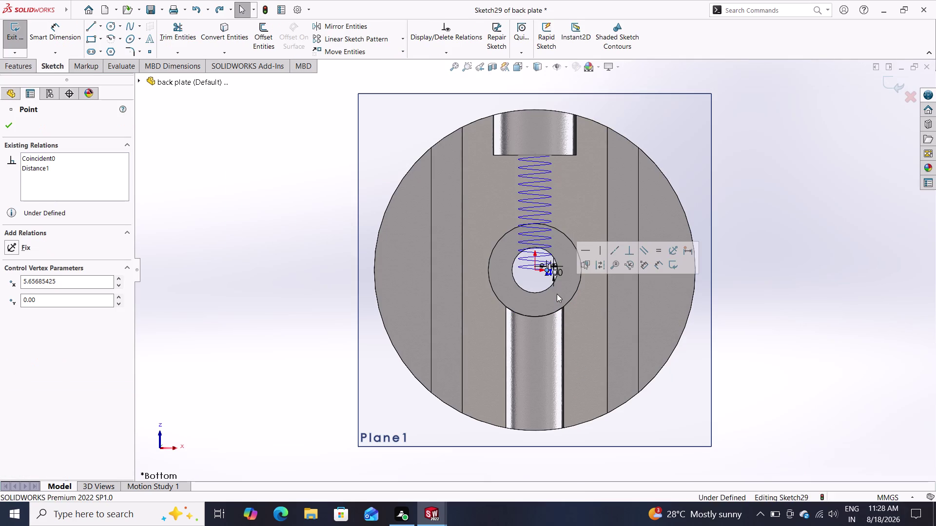
scroll(up, 3)
scroll(up, 3)
scroll(down, 3)
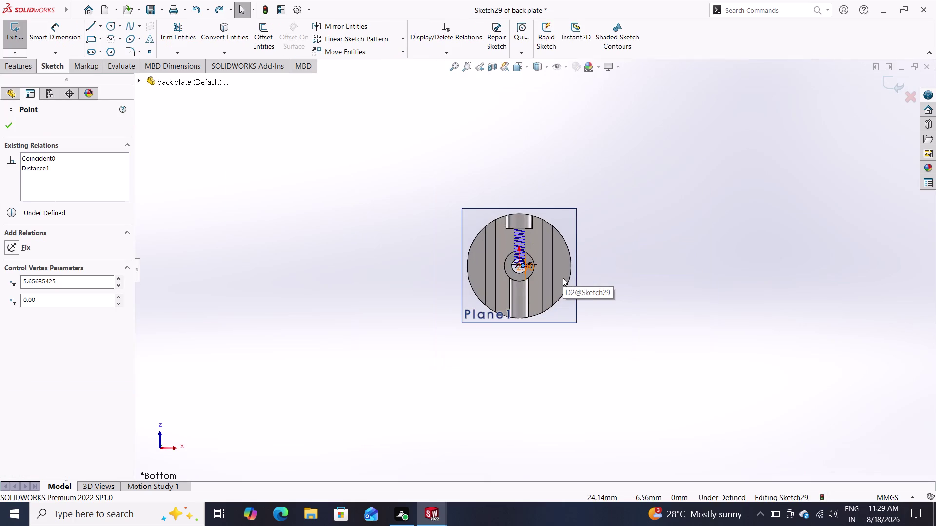
scroll(down, 3)
scroll(down, 3)
scroll(down, 3)
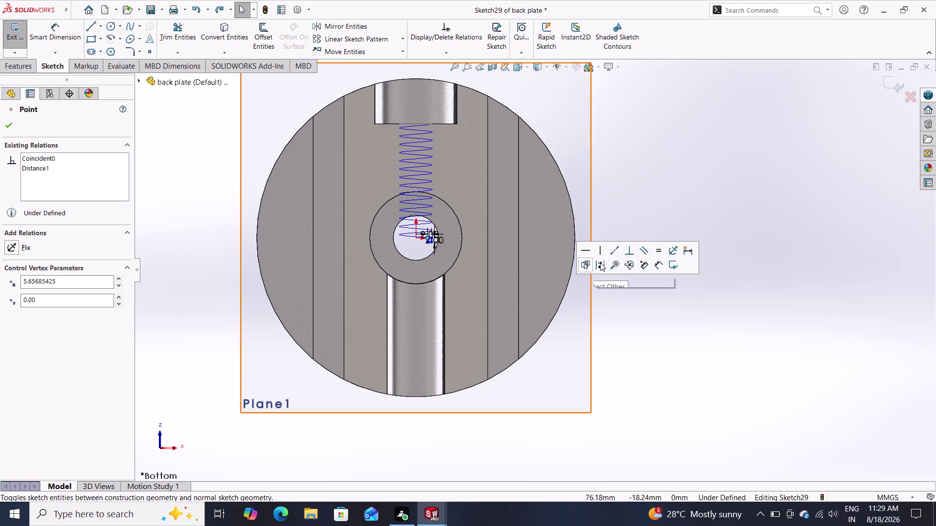
click(631, 251)
scroll(up, 3)
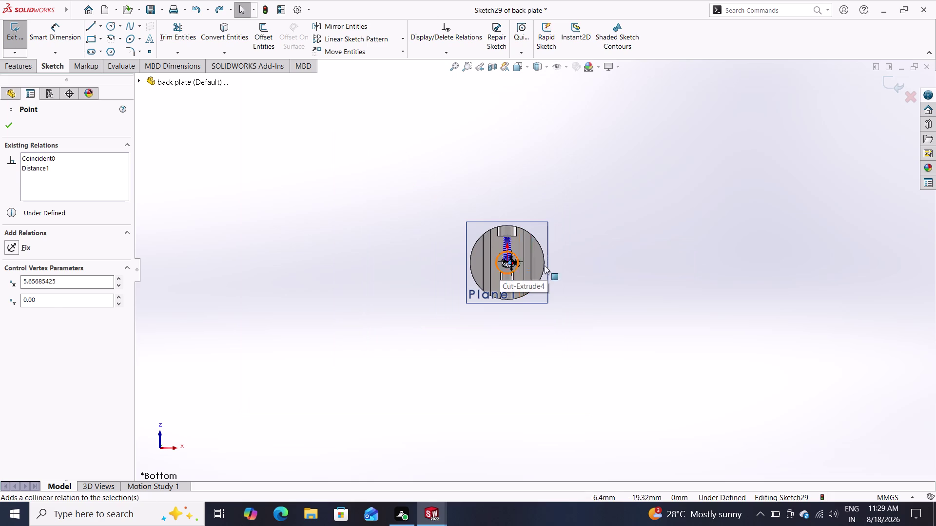
key(Escape)
Select the square profile's 2 mm vertical line to view its Line Properties.
scroll(down, 3)
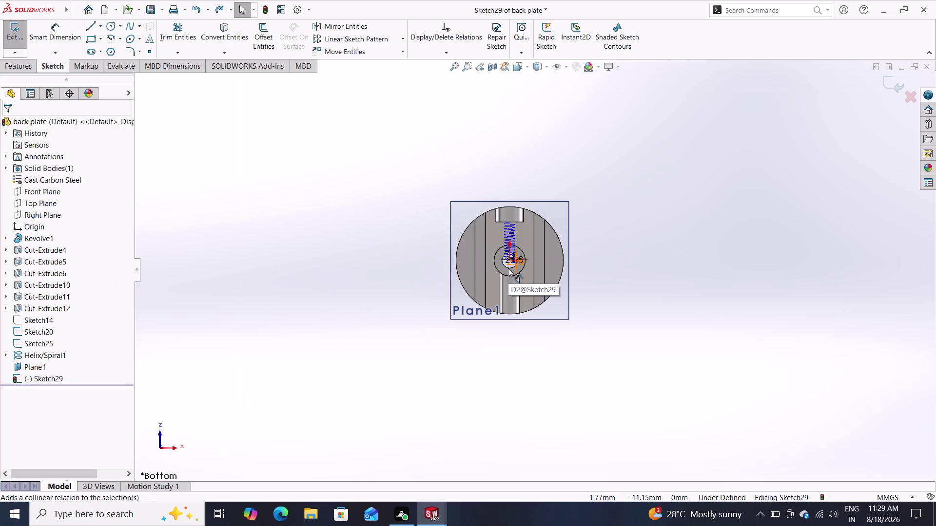
scroll(down, 3)
scroll(down, 3)
scroll(down, 3)
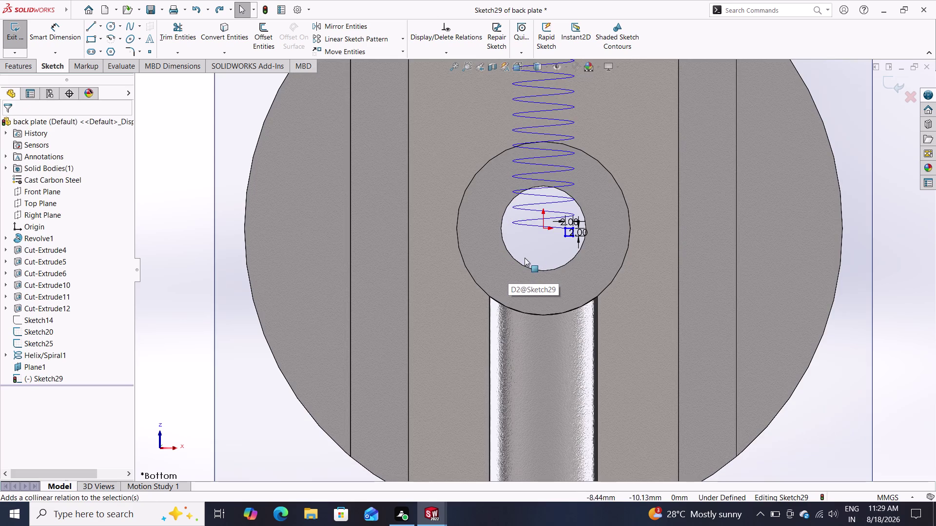
scroll(down, 3)
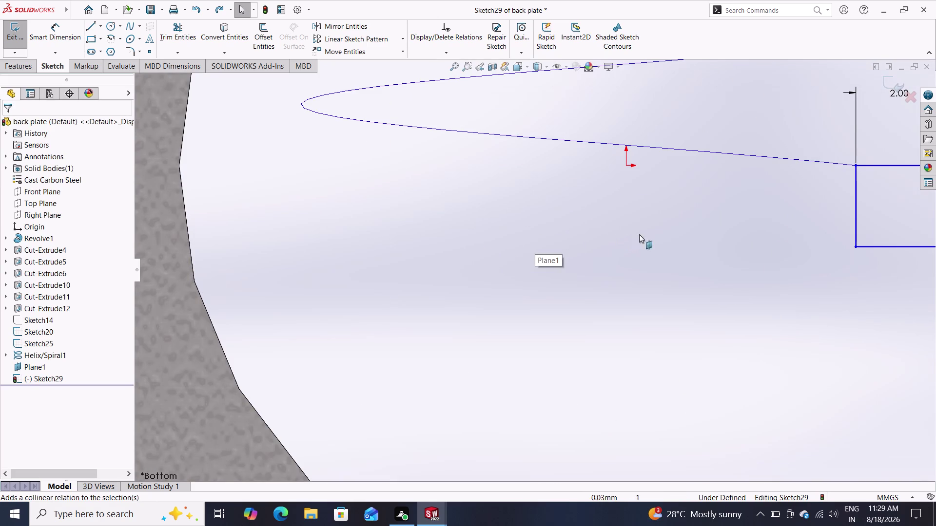
drag(853, 179, 861, 189)
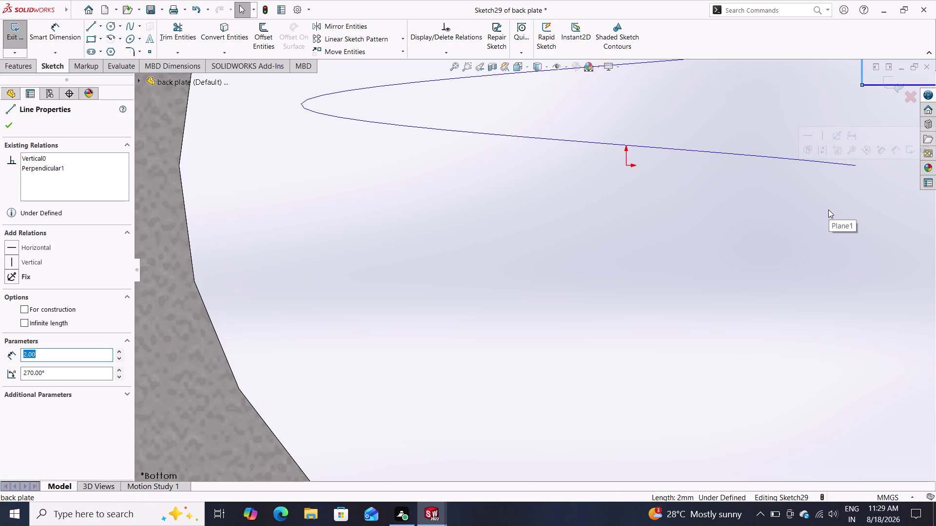
key(ctrl+z)
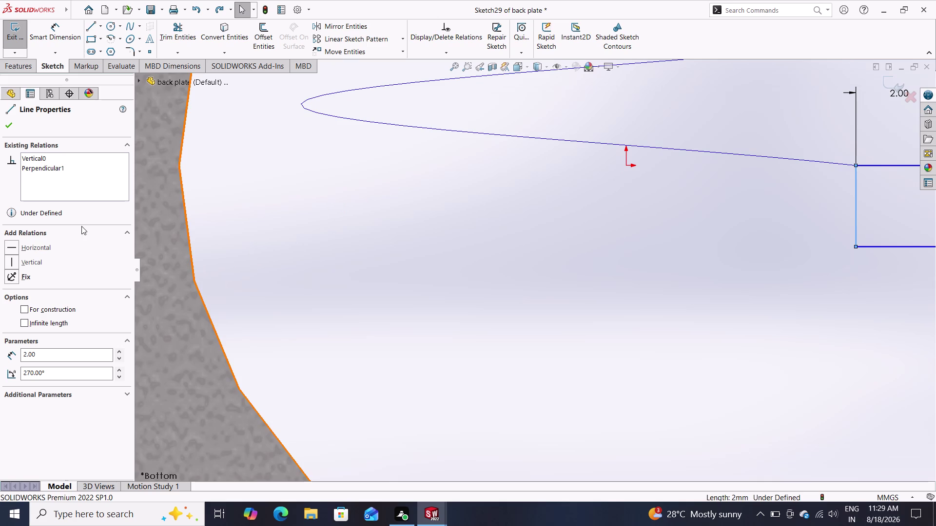
Select the profile's corner point and the helix edge, removing the vertical line.
click(446, 48)
click(437, 78)
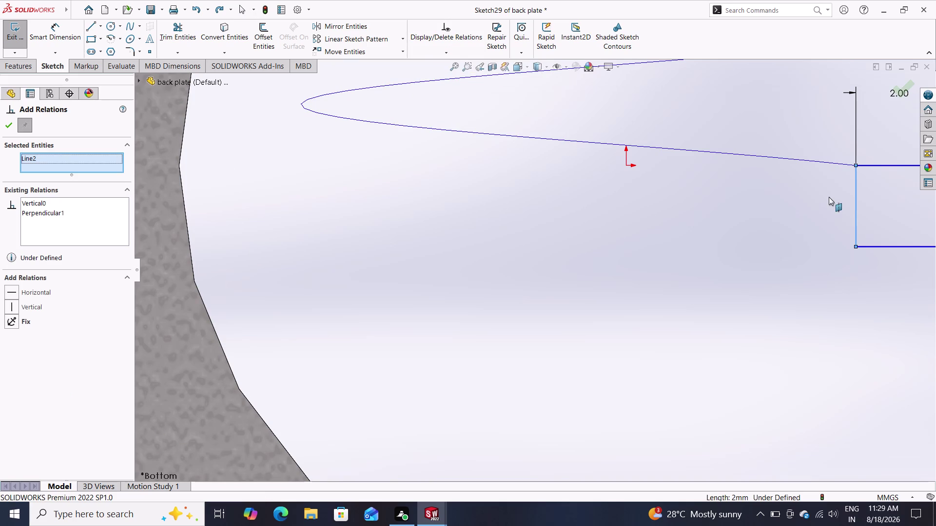
click(855, 167)
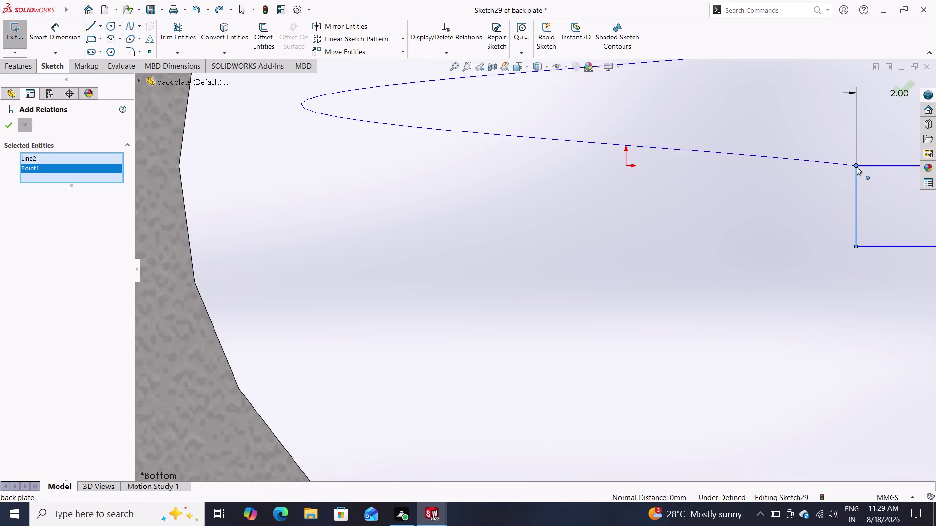
click(842, 163)
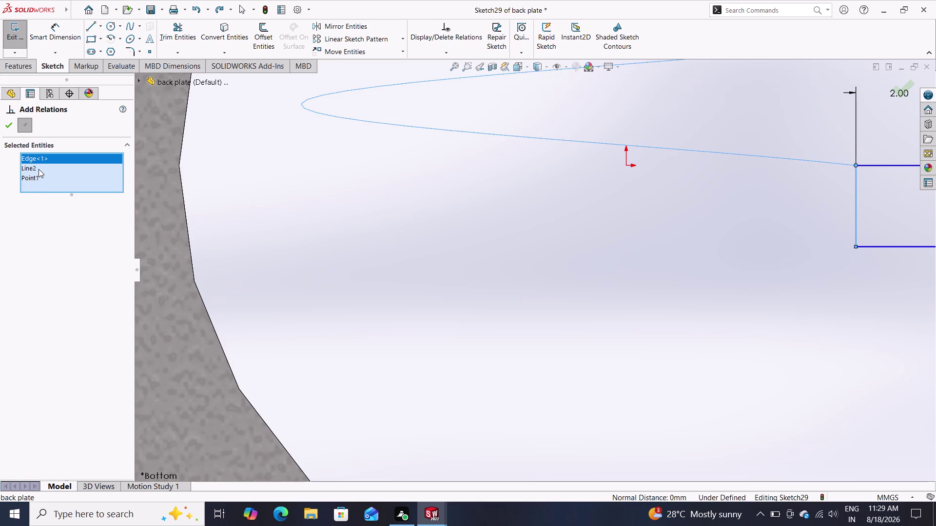
right_click(39, 169)
click(58, 186)
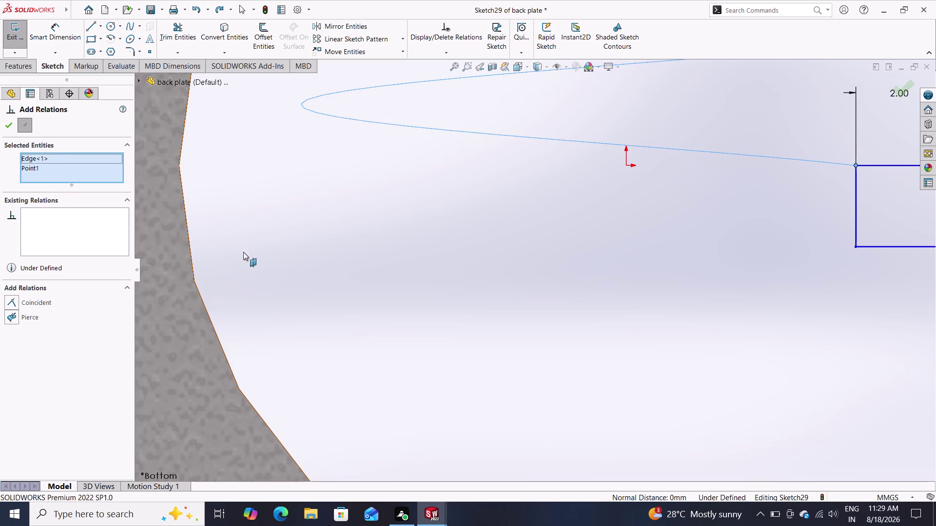
Try Pierce despite no-intersection warnings, and add a Coincident relation instead.
click(25, 323)
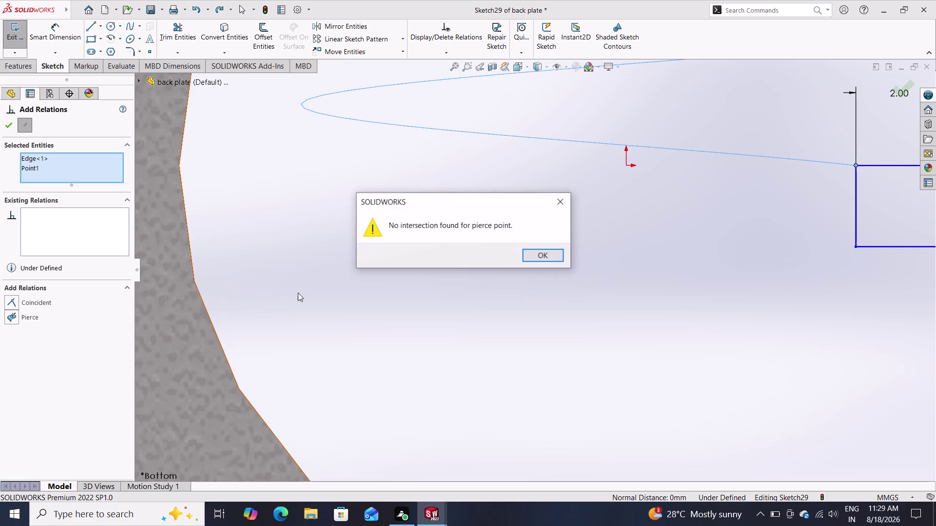
click(552, 258)
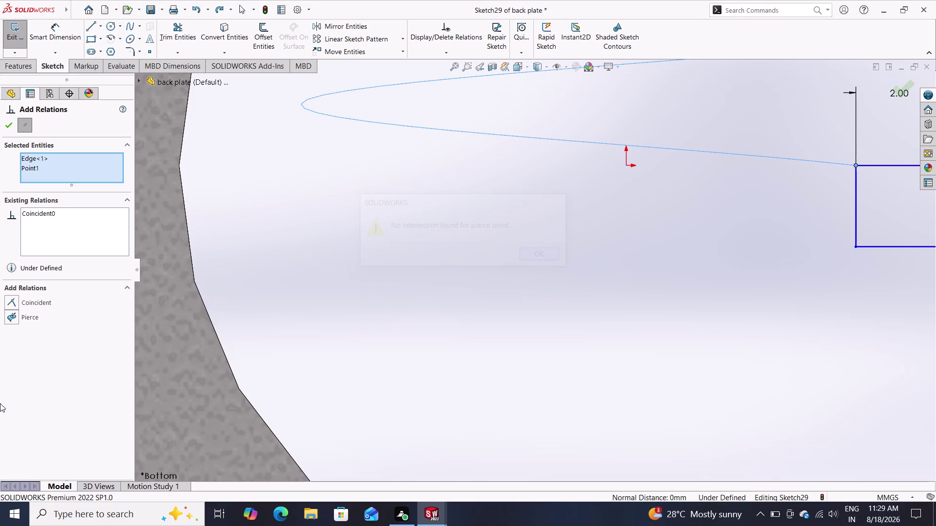
click(29, 302)
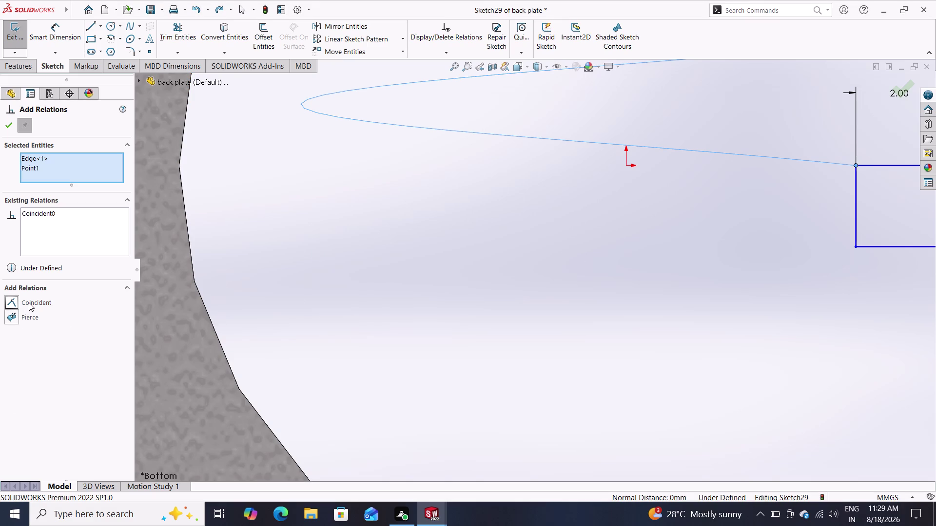
click(29, 304)
click(29, 304)
click(19, 322)
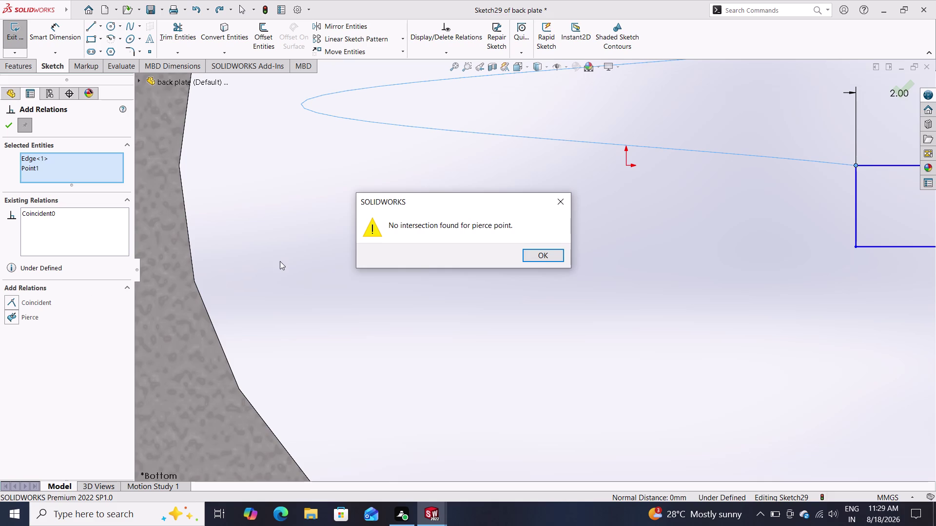
click(550, 252)
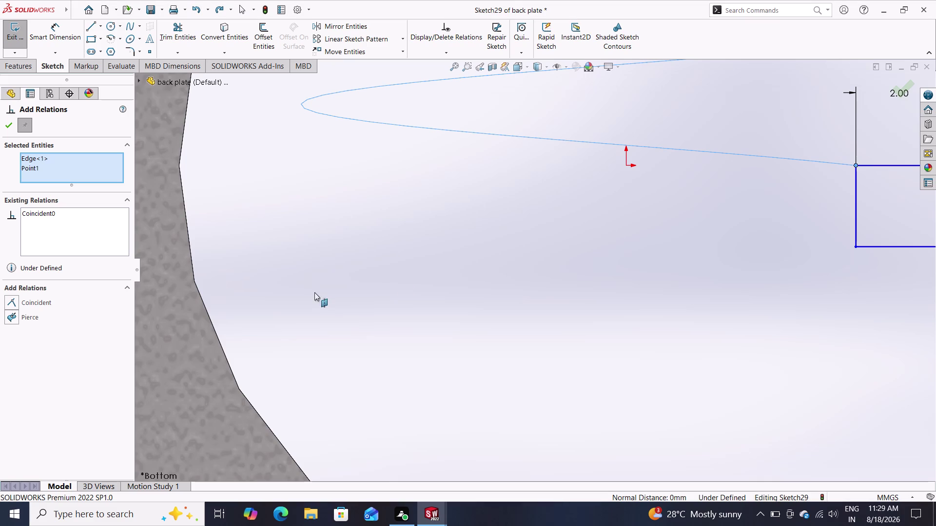
click(38, 313)
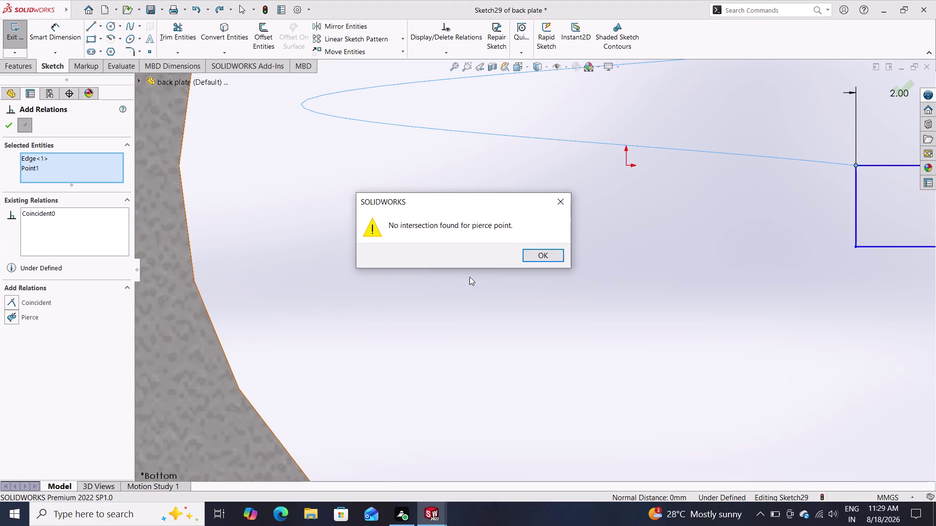
click(558, 252)
click(6, 125)
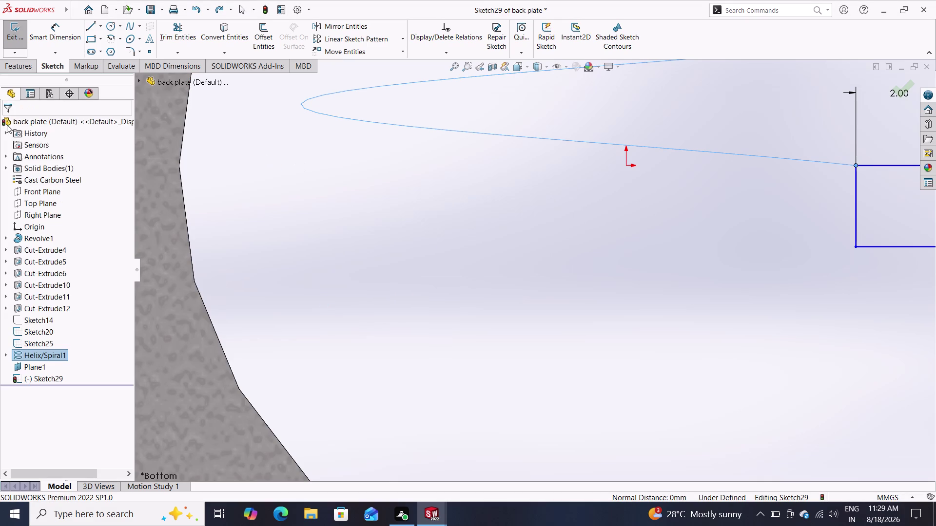
Orbit and zoom to see the hole and square profile from the side.
middle_drag(529, 306, 511, 298)
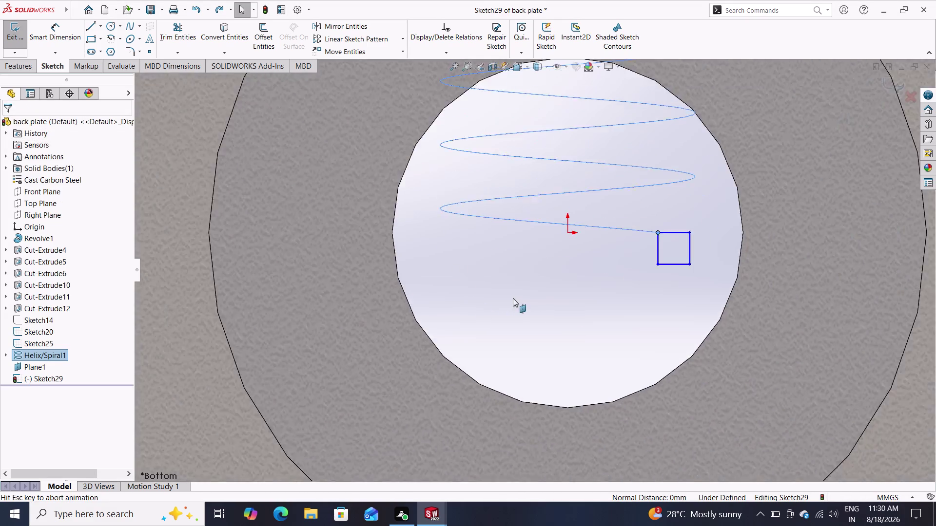
middle_drag(510, 298, 512, 298)
middle_drag(327, 309, 420, 313)
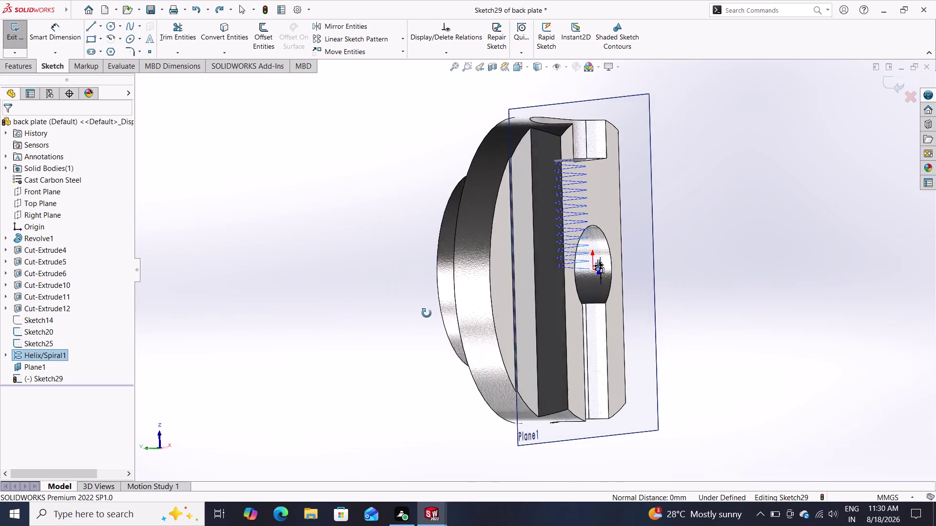
middle_drag(420, 313, 427, 314)
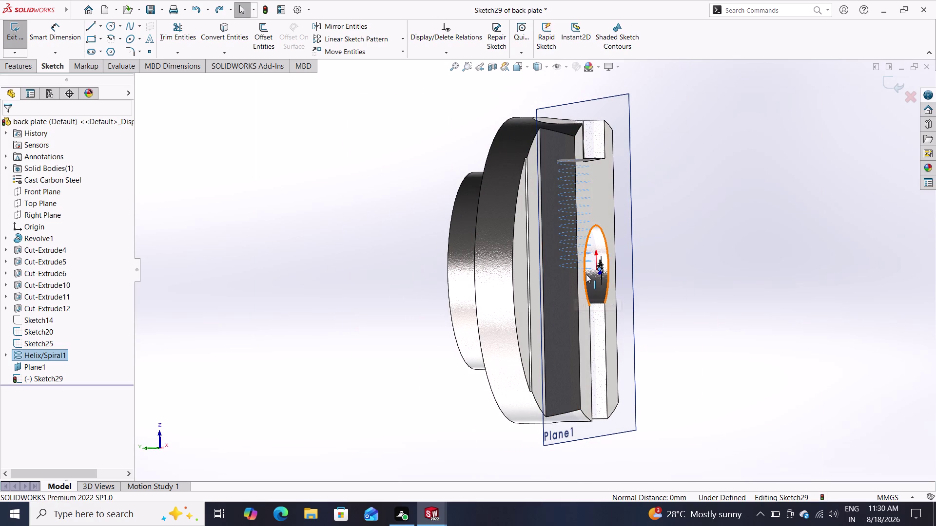
scroll(down, 3)
scroll(down, 3)
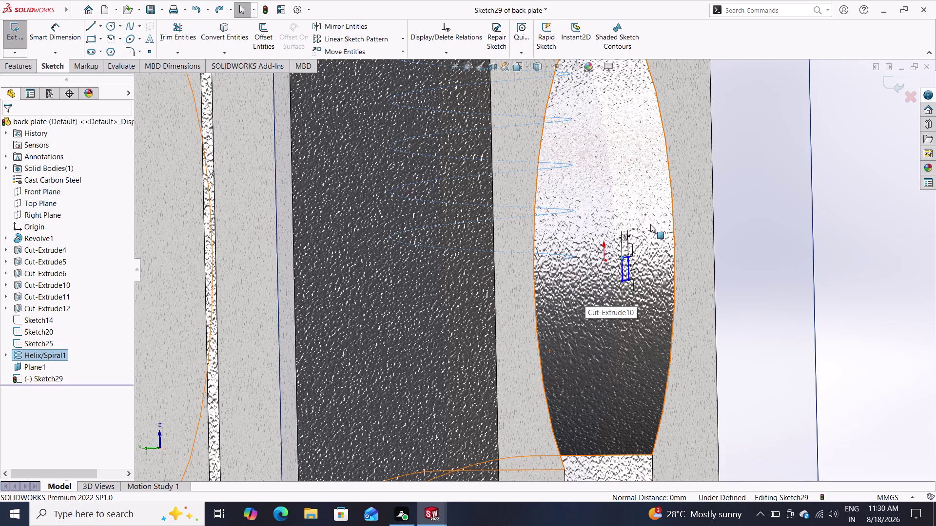
click(563, 208)
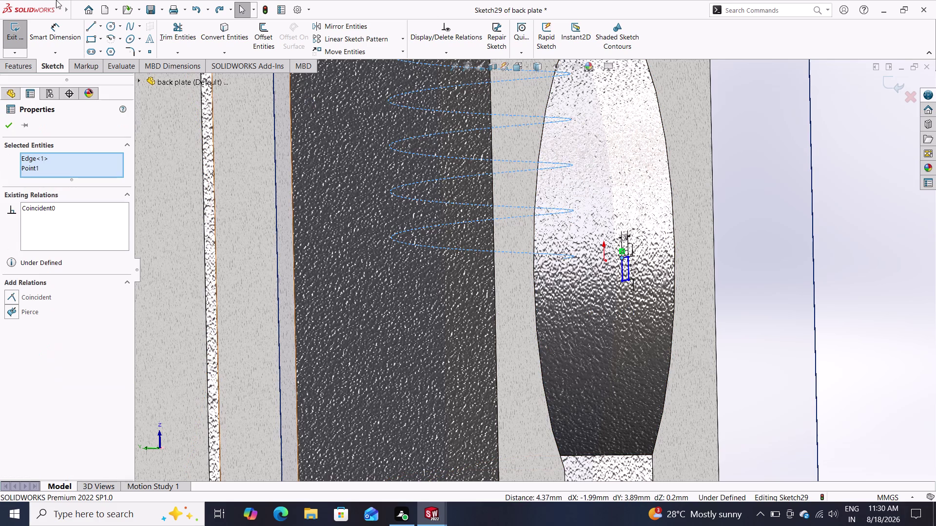
Pick the Corner Rectangle tool, zoom around the helix end, then exit it.
click(87, 40)
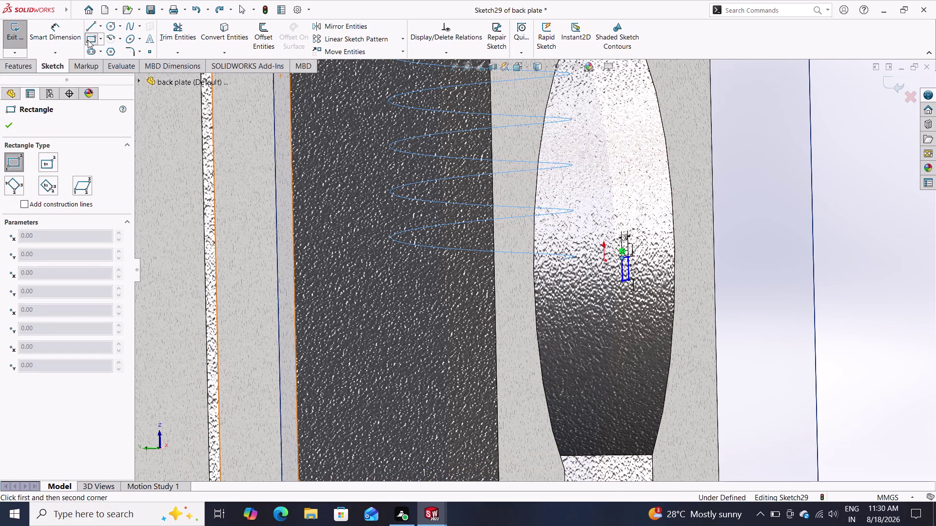
scroll(up, 3)
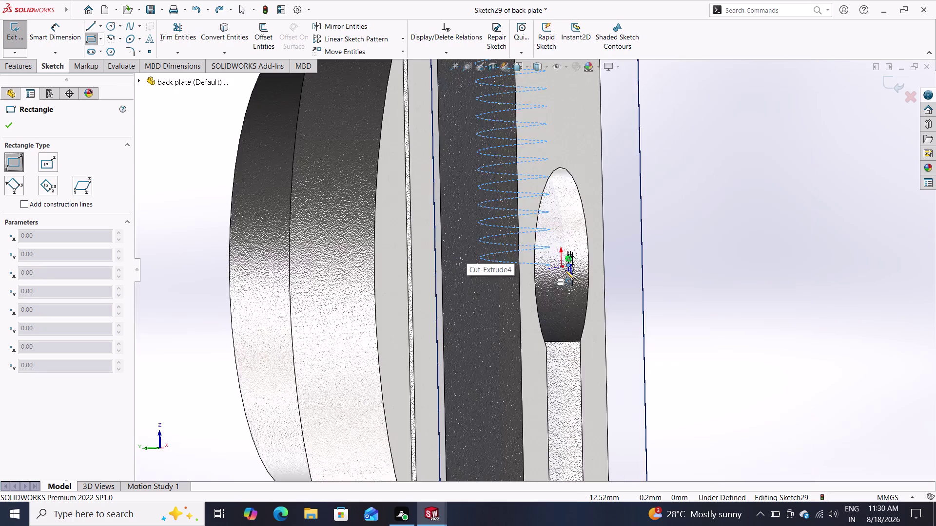
scroll(up, 3)
scroll(down, 3)
scroll(down, 3)
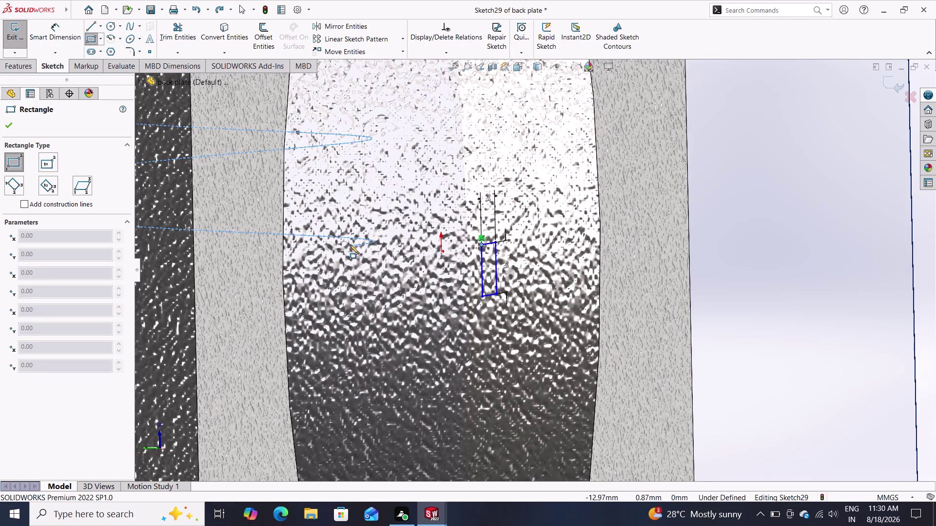
scroll(up, 3)
scroll(down, 3)
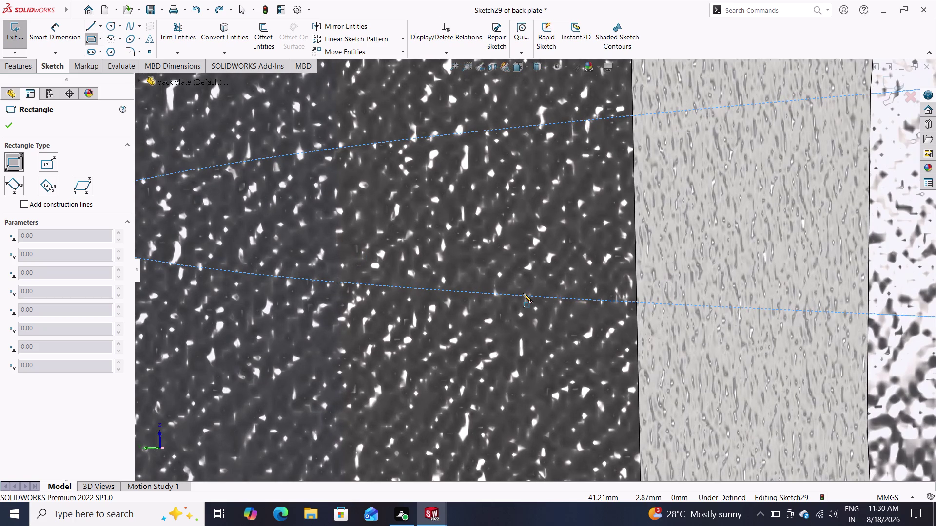
scroll(down, 3)
scroll(down, 3)
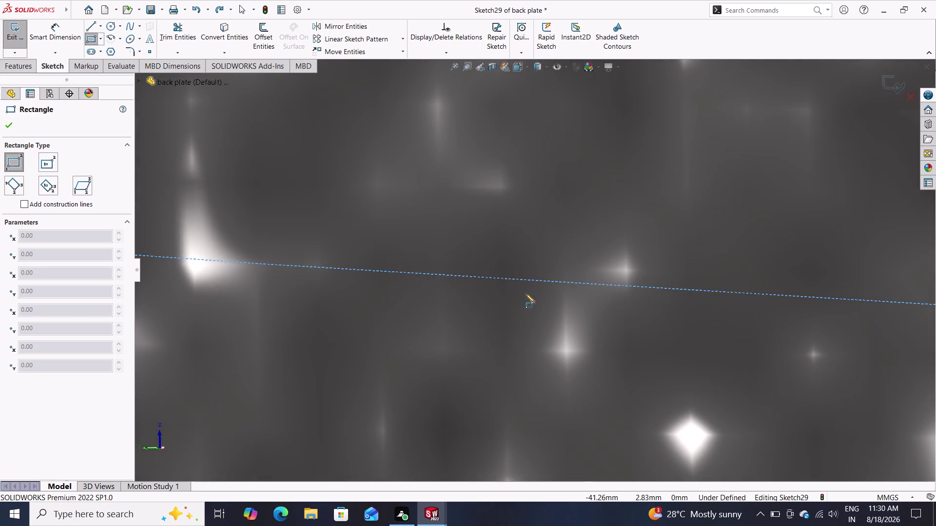
scroll(up, 3)
scroll(down, 3)
scroll(up, 3)
scroll(down, 3)
scroll(up, 3)
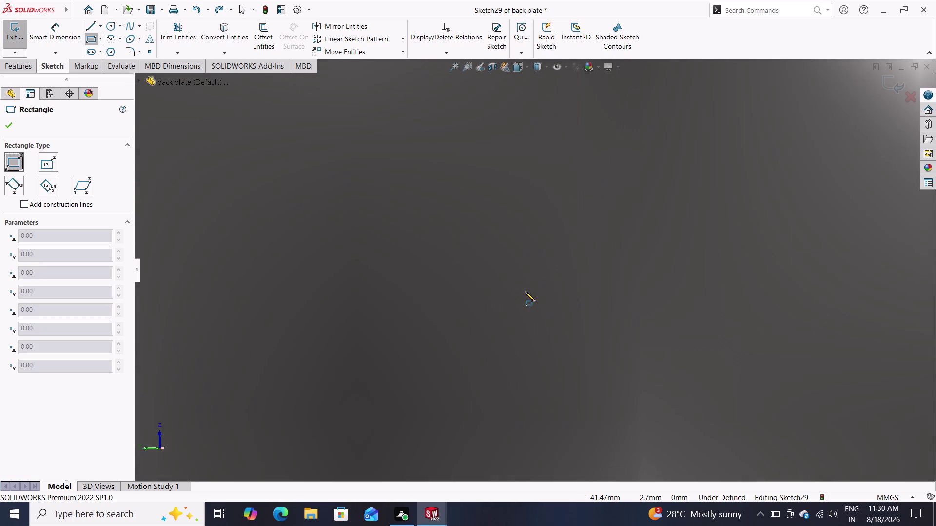
scroll(up, 3)
scroll(down, 3)
scroll(up, 3)
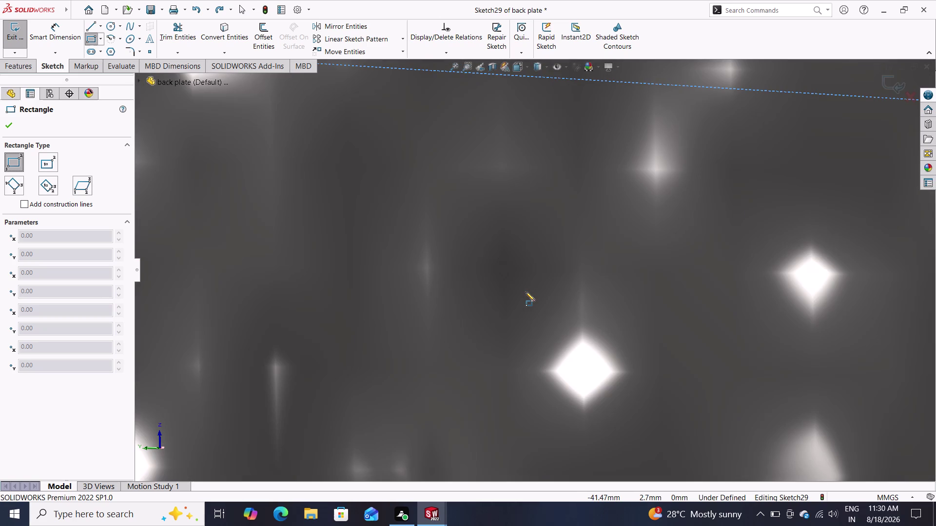
scroll(up, 3)
scroll(up, 3)
scroll(up, 3)
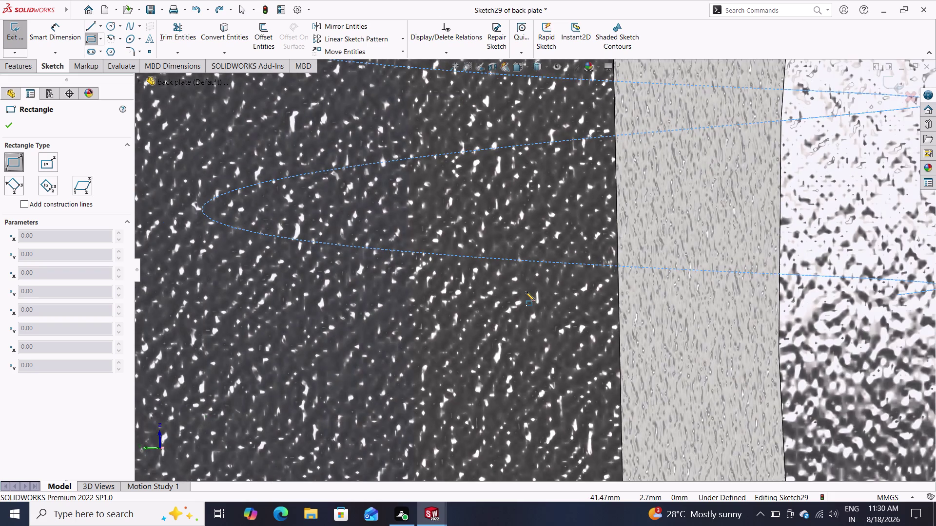
scroll(up, 3)
scroll(up, 3)
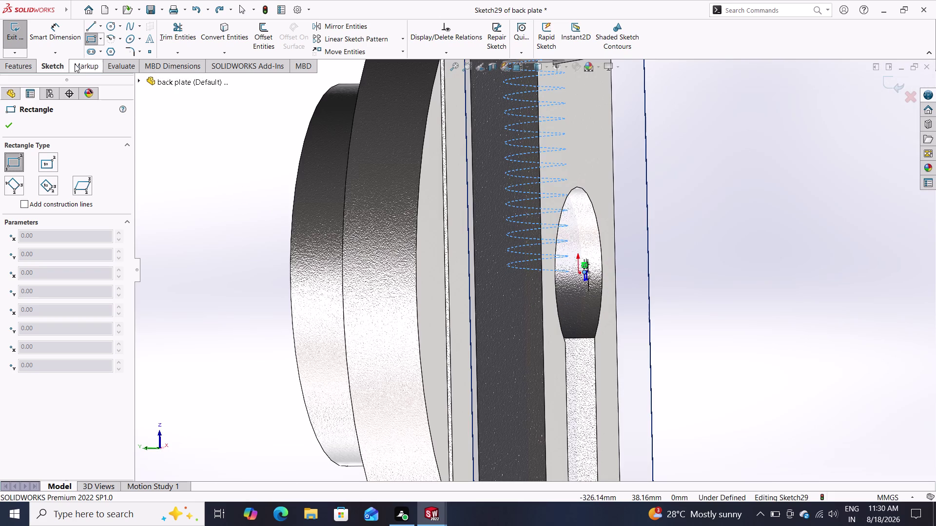
click(5, 123)
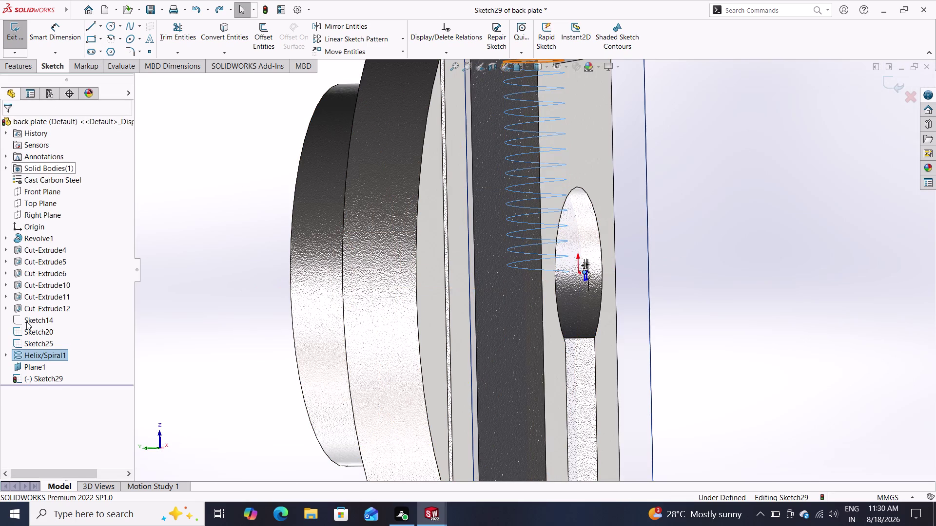
Select Plane1 in the FeatureManager tree and look at its options.
click(42, 371)
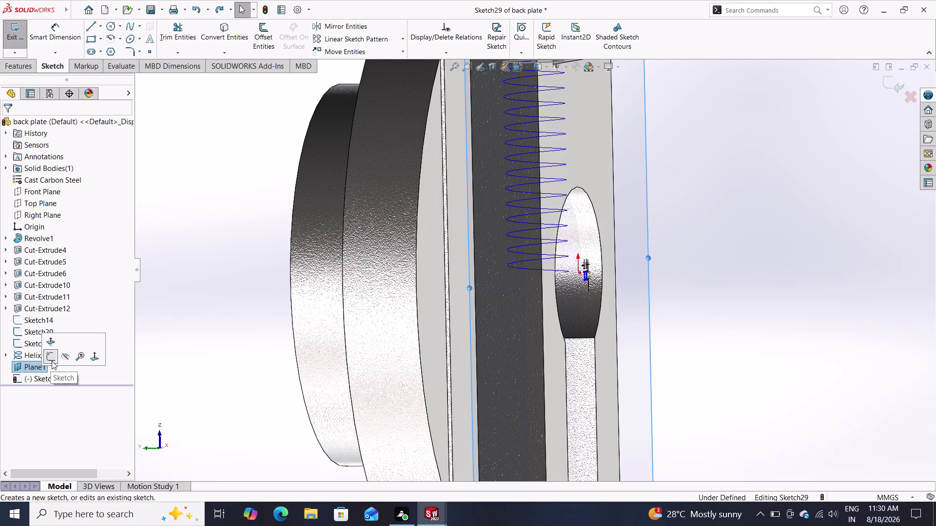
click(20, 363)
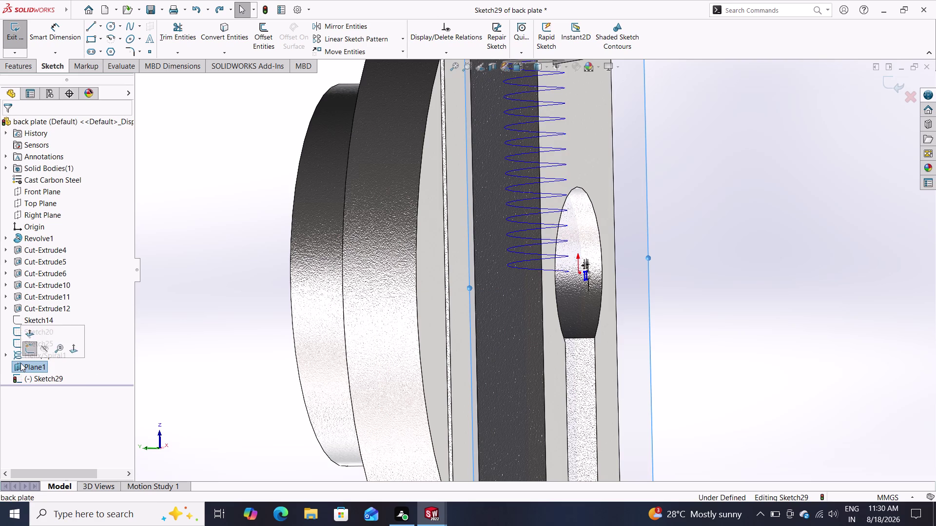
right_click(21, 363)
click(21, 363)
click(19, 363)
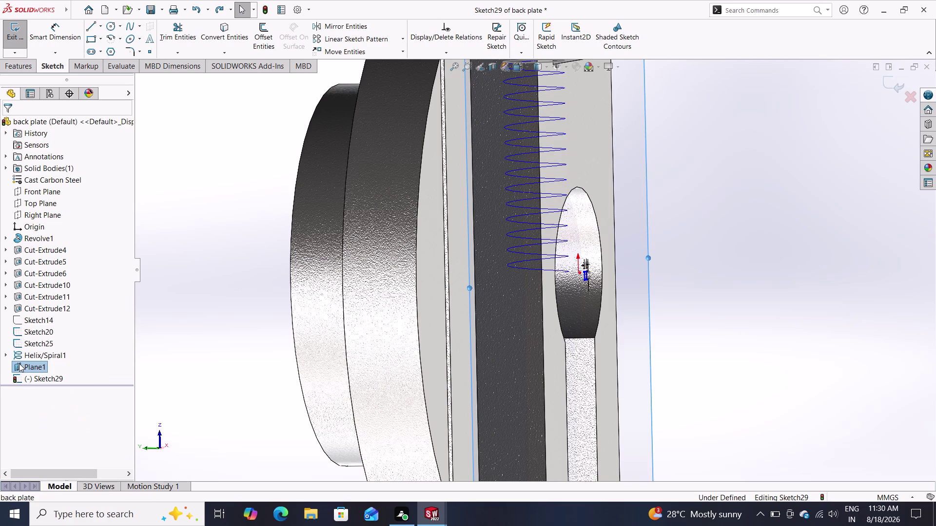
click(40, 352)
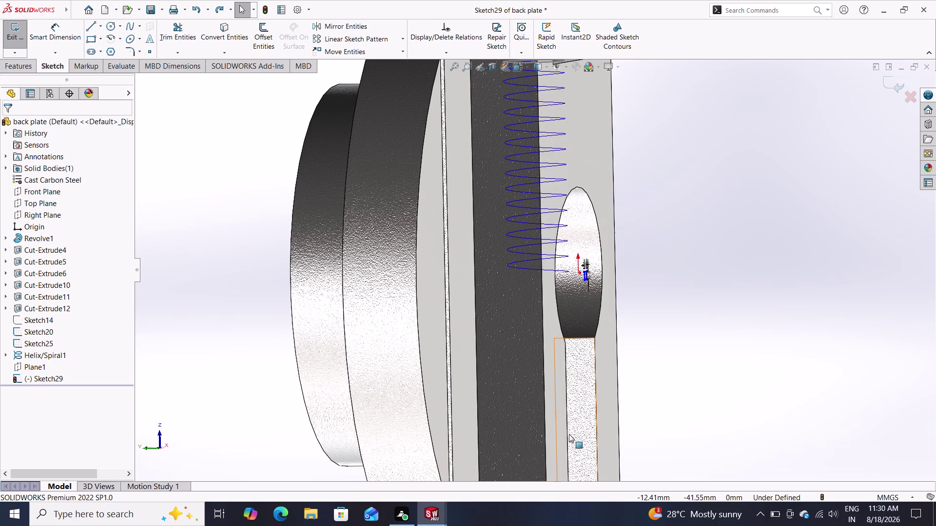
Exit Sketch29 and start a new sketch, picking its plane in the view.
right_click(727, 329)
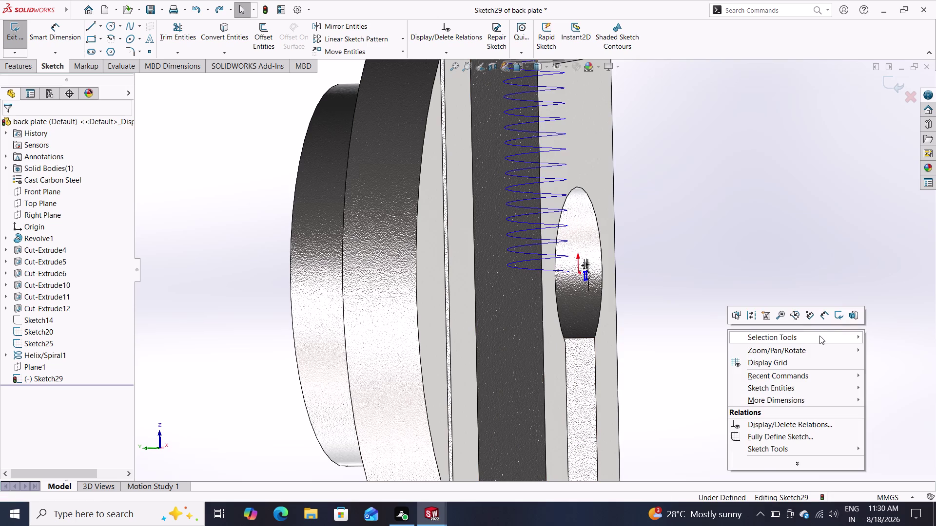
click(834, 315)
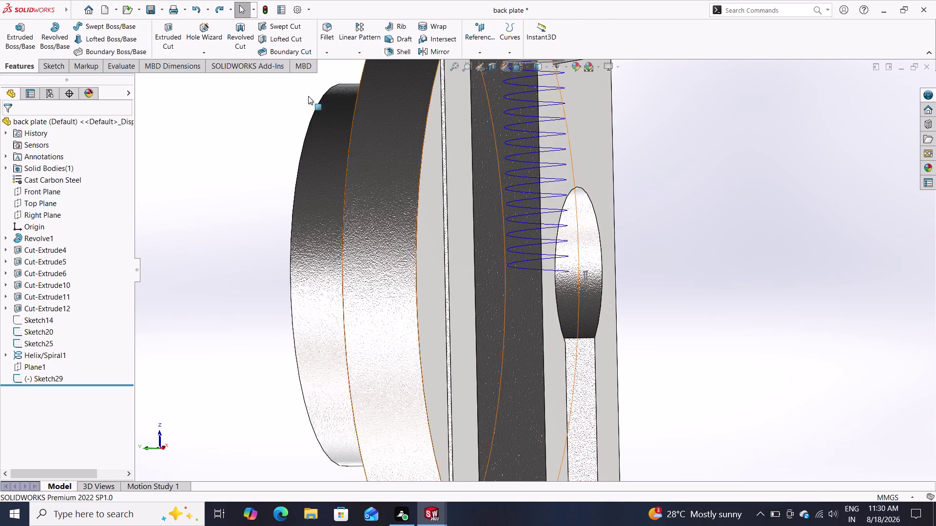
click(46, 64)
click(88, 43)
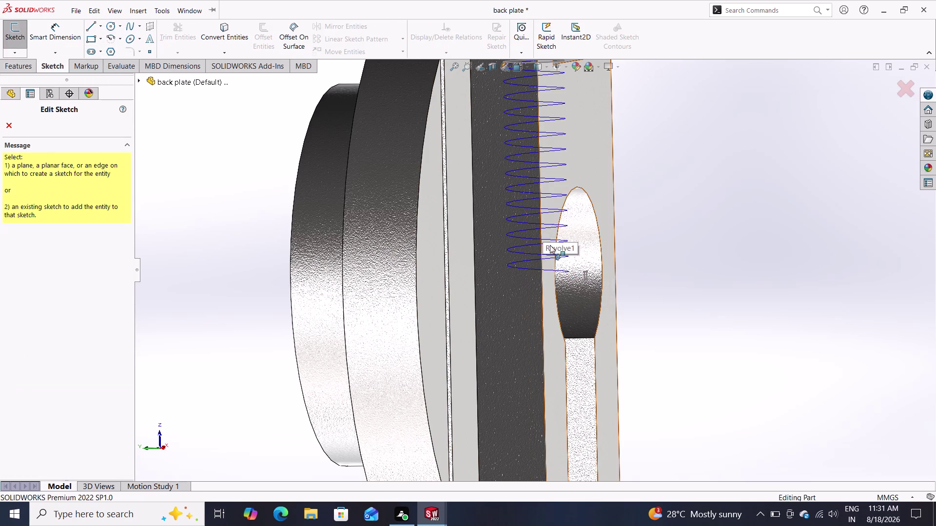
scroll(down, 3)
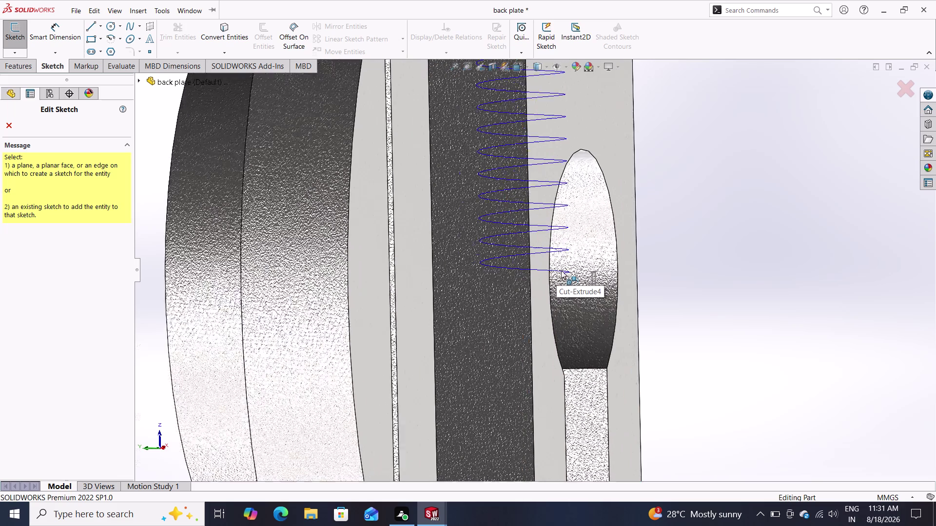
scroll(down, 3)
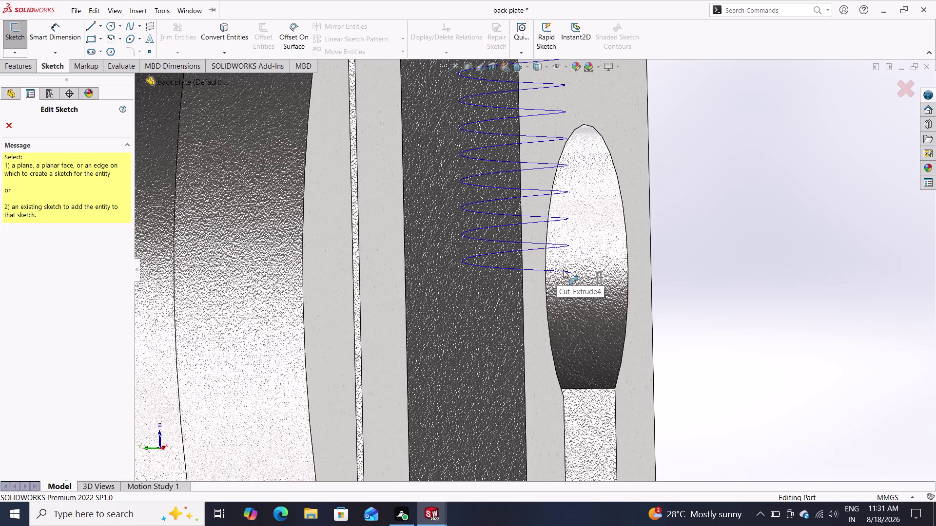
click(563, 269)
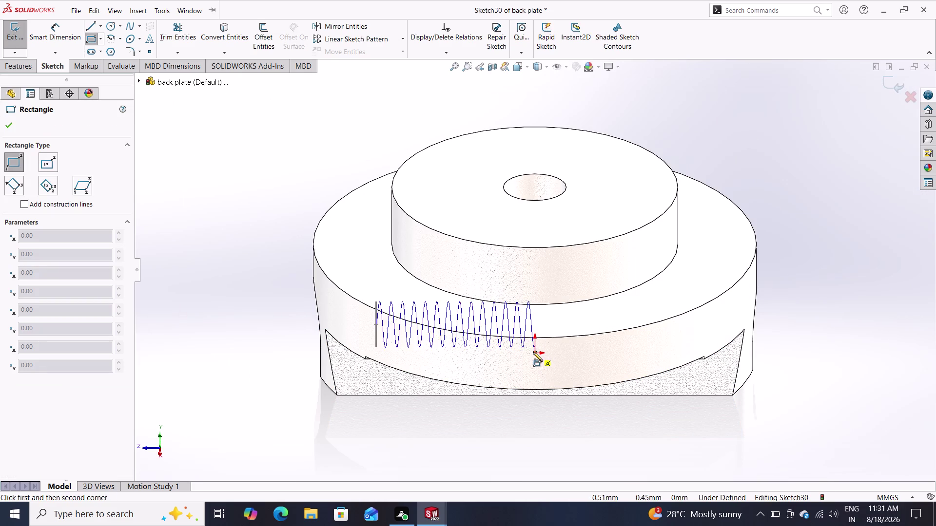
Draw a small corner rectangle with its first corner at the helix end.
scroll(up, 3)
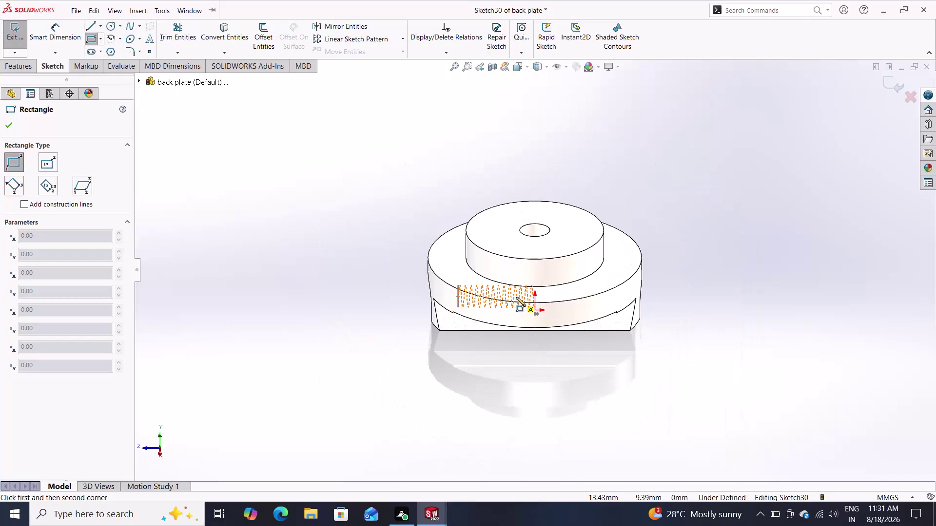
scroll(down, 3)
scroll(down, 3)
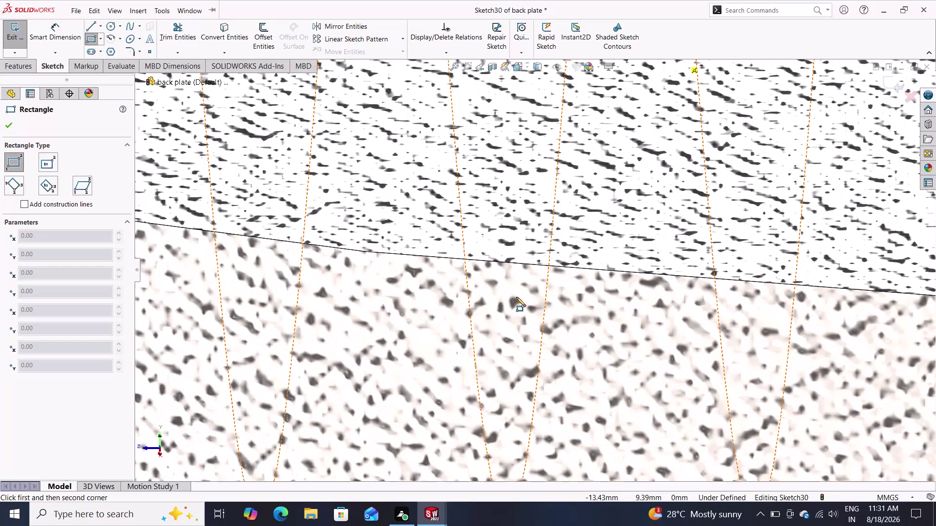
scroll(up, 3)
scroll(up, 3)
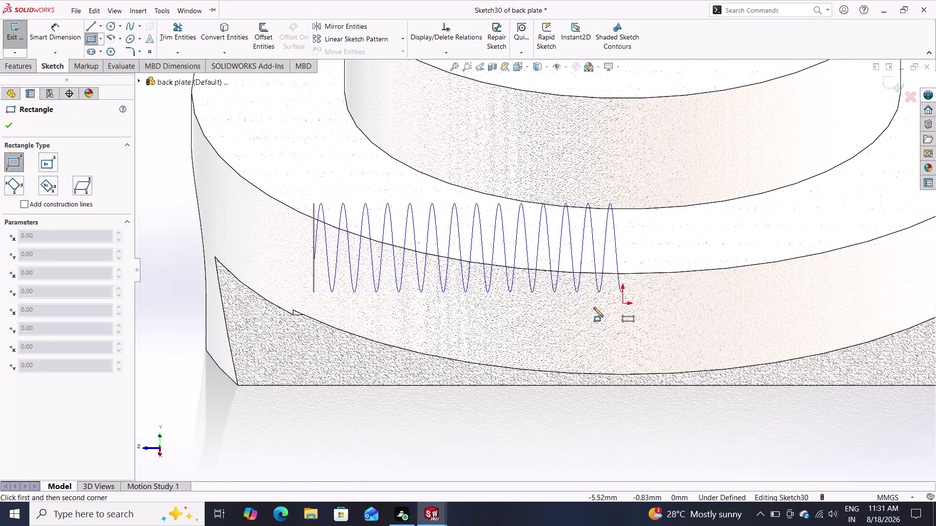
click(621, 292)
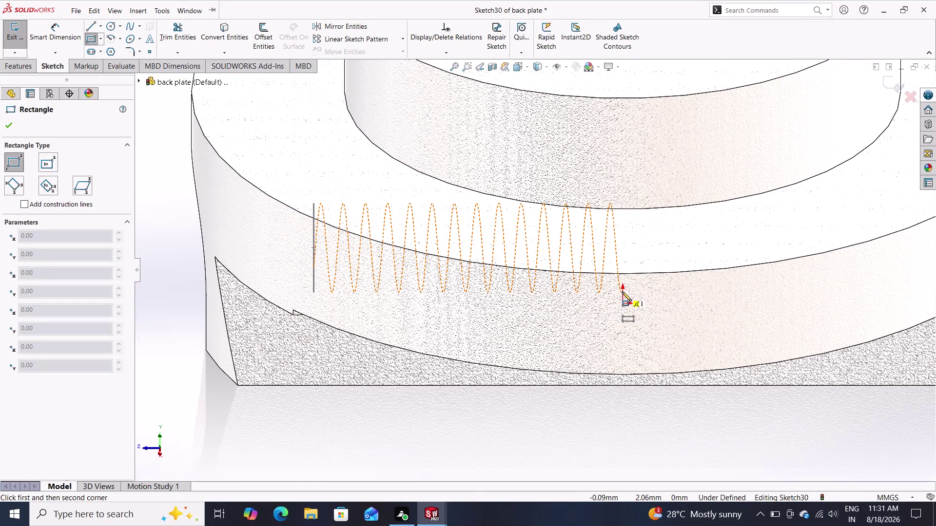
click(644, 278)
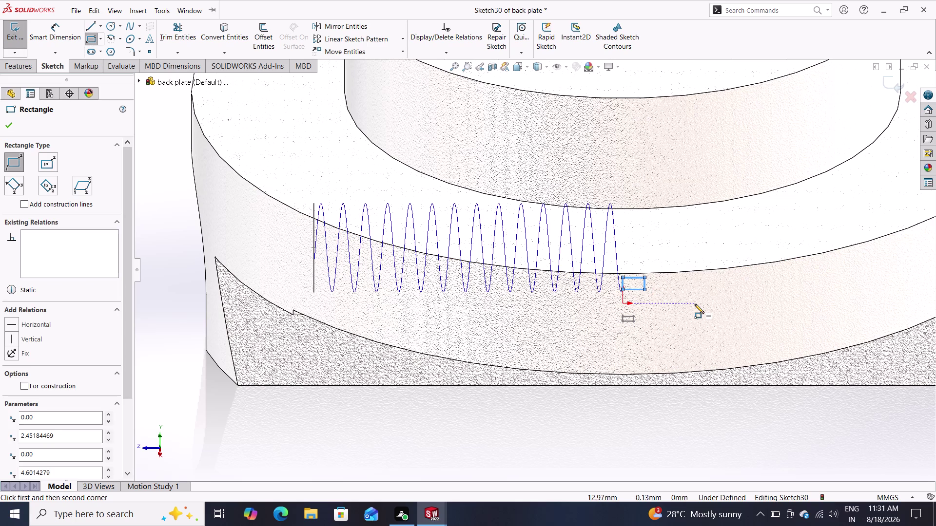
key(Escape)
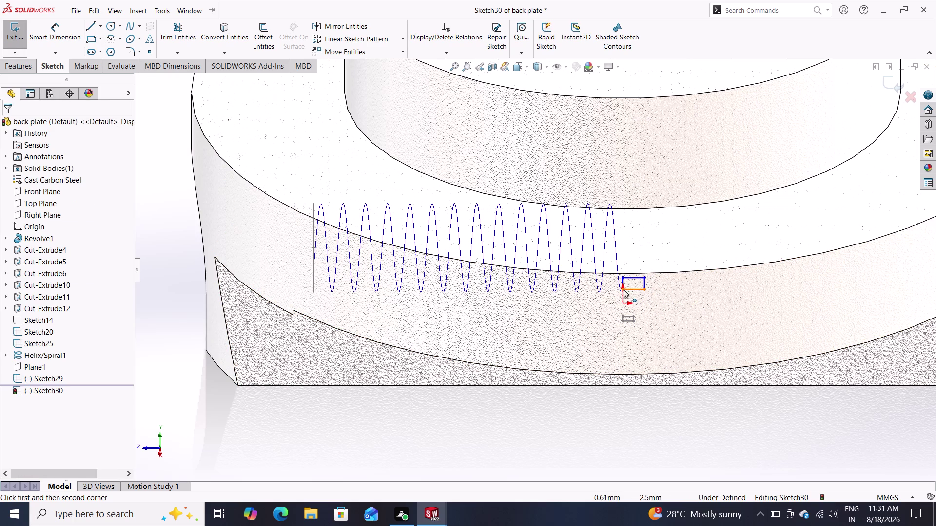
Try piercing the rectangle corner with the helix, undoing after the no-intersection warning.
click(623, 289)
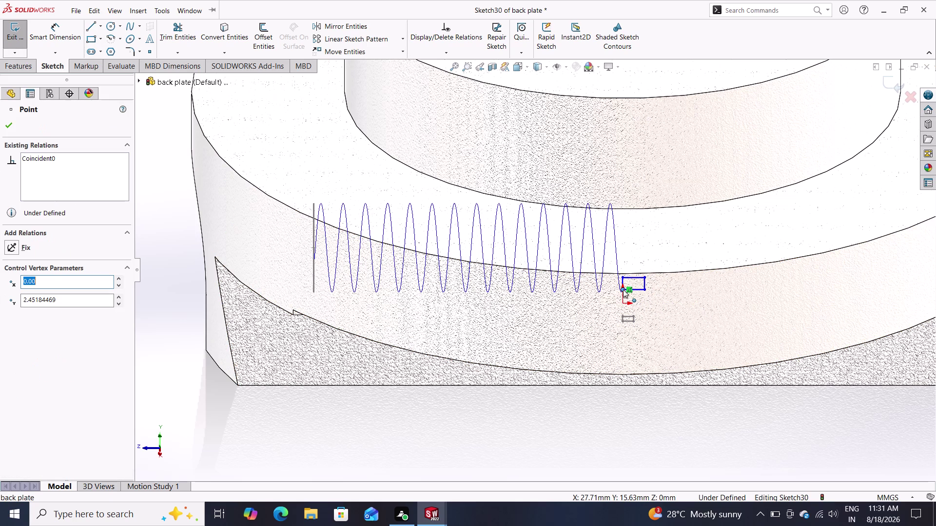
click(617, 285)
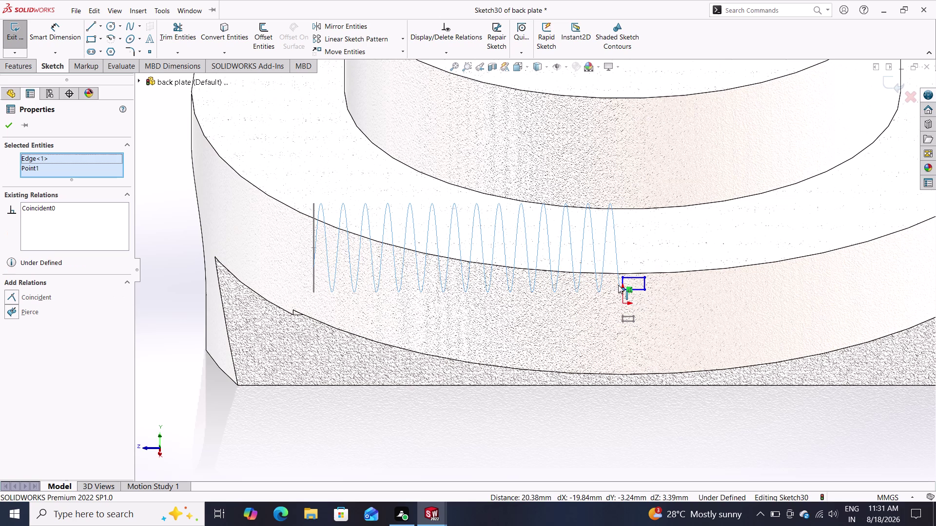
click(31, 315)
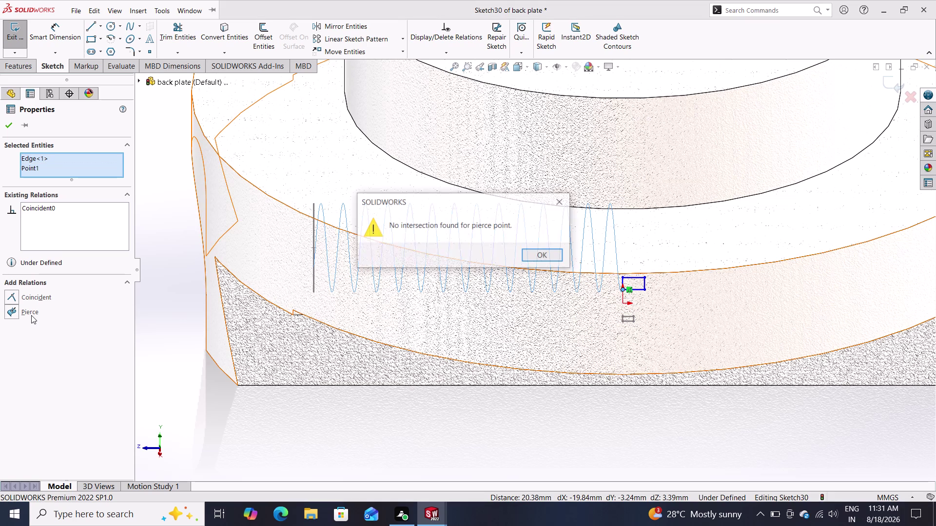
click(551, 256)
key(ctrl+z)
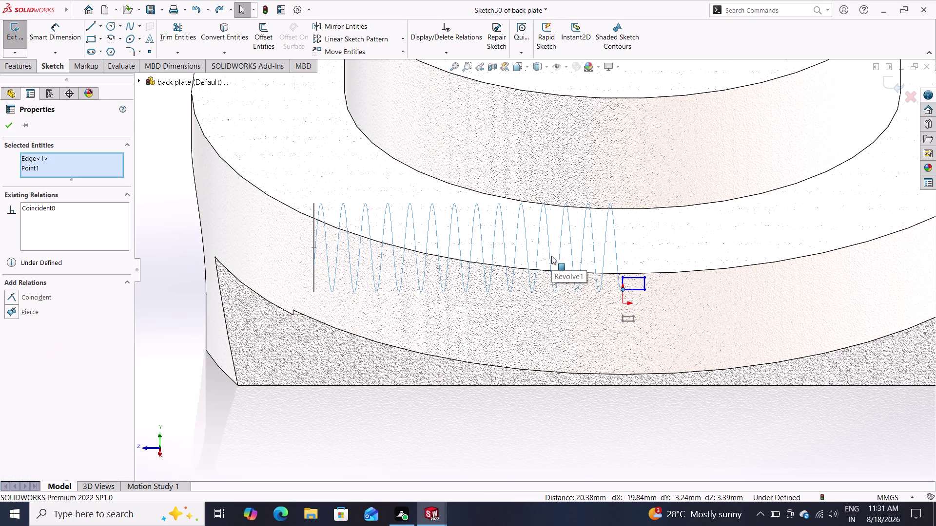
key(ctrl+z)
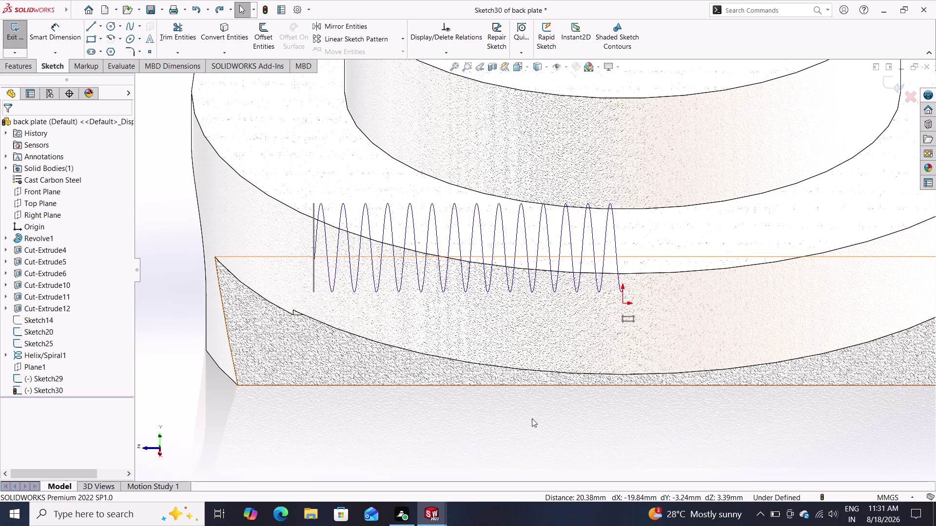
Restore the previous view and zoom out until the whole back plate shows.
scroll(down, 3)
scroll(up, 3)
scroll(down, 3)
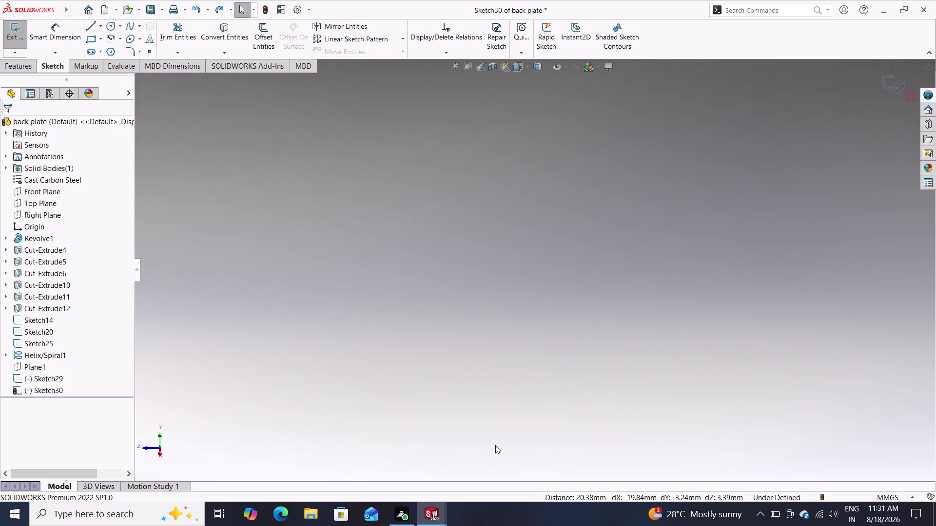
scroll(down, 3)
scroll(up, 3)
scroll(down, 3)
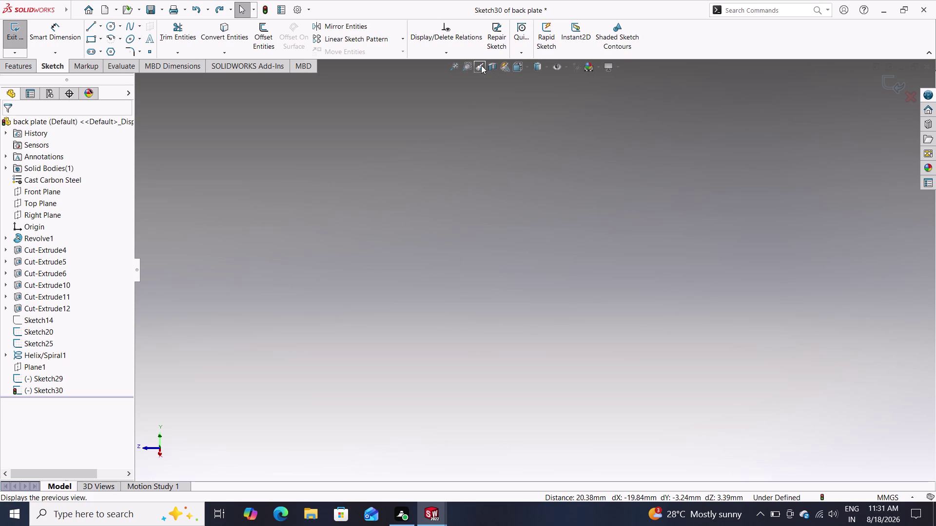
click(481, 66)
click(484, 239)
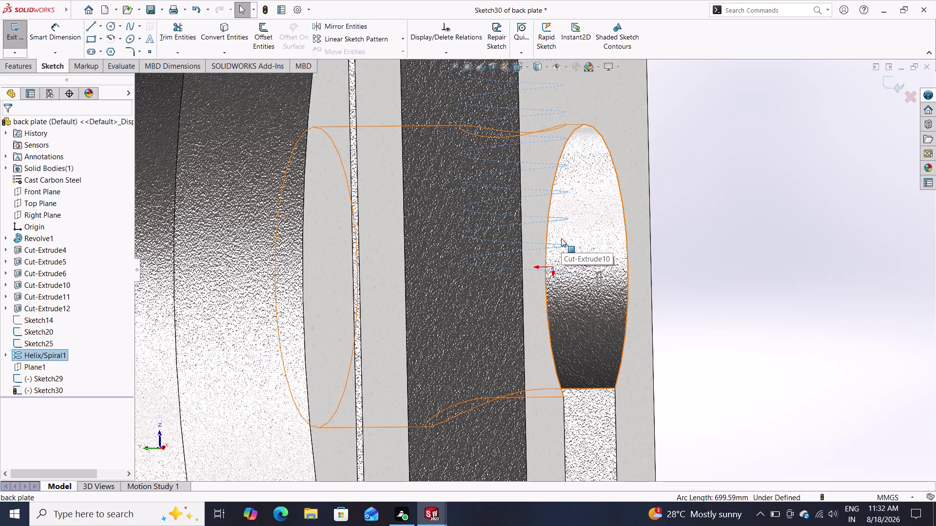
scroll(down, 3)
scroll(up, 3)
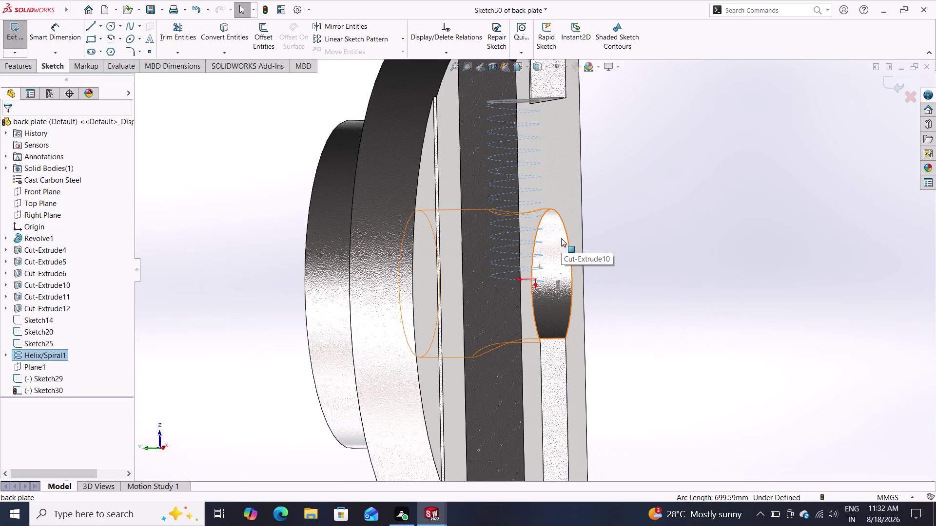
scroll(up, 3)
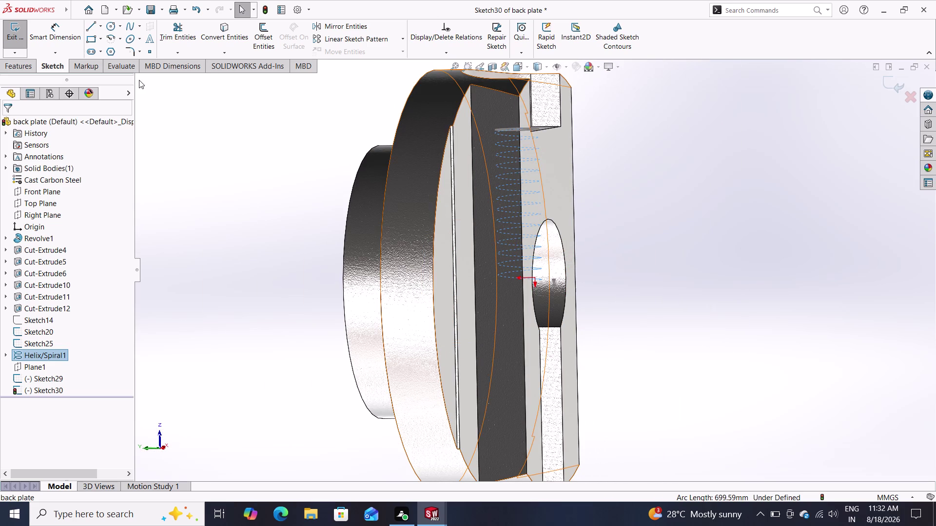
scroll(down, 3)
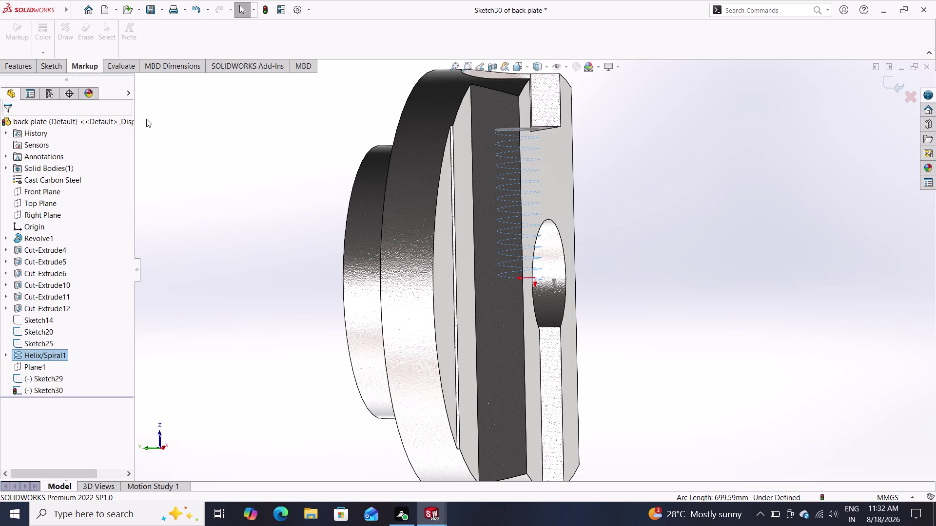
right_click(147, 119)
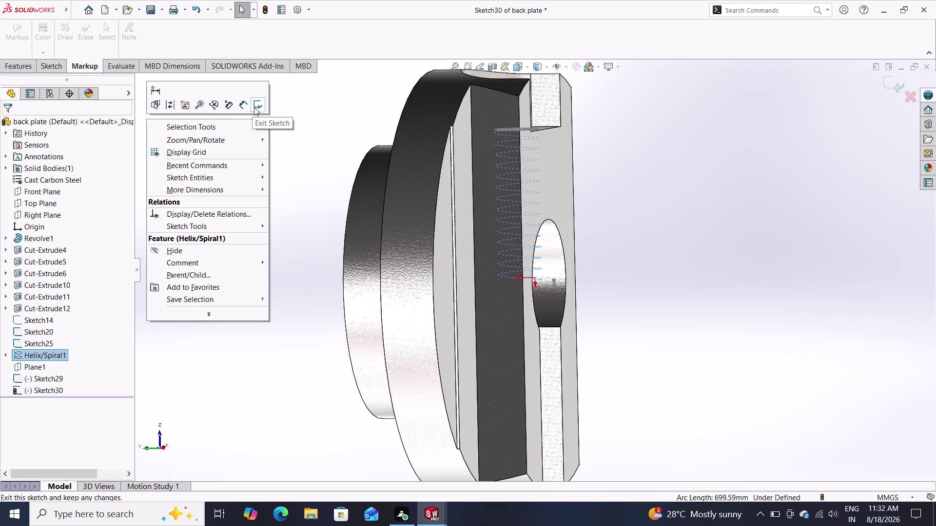
Exit the empty Sketch30 and zoom around the back plate.
click(254, 107)
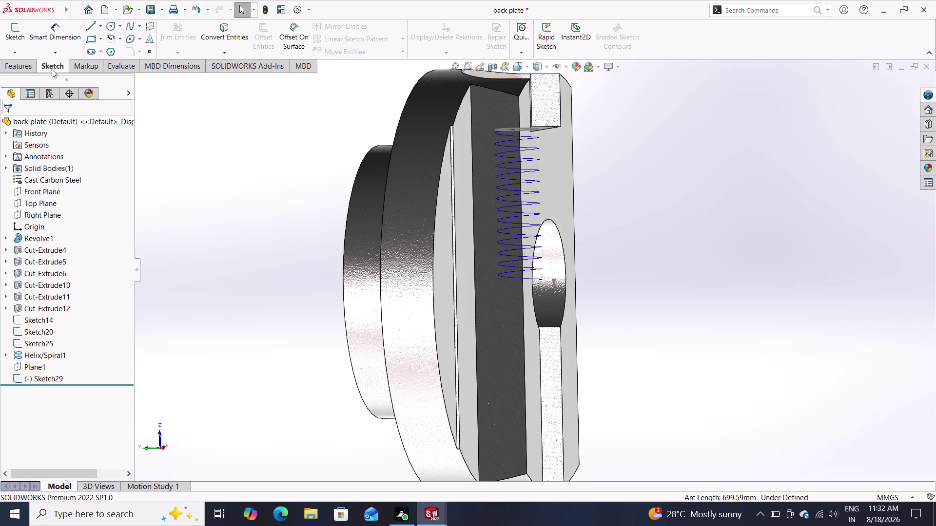
click(92, 39)
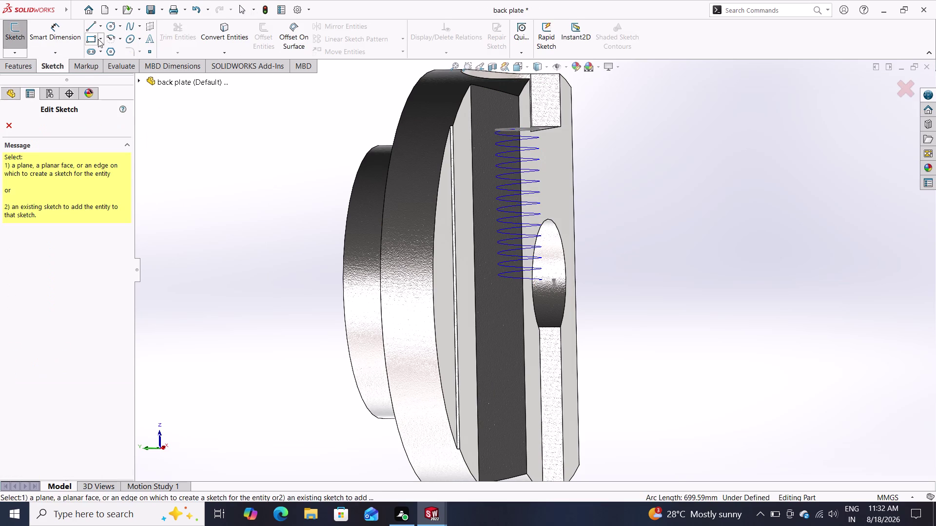
click(509, 129)
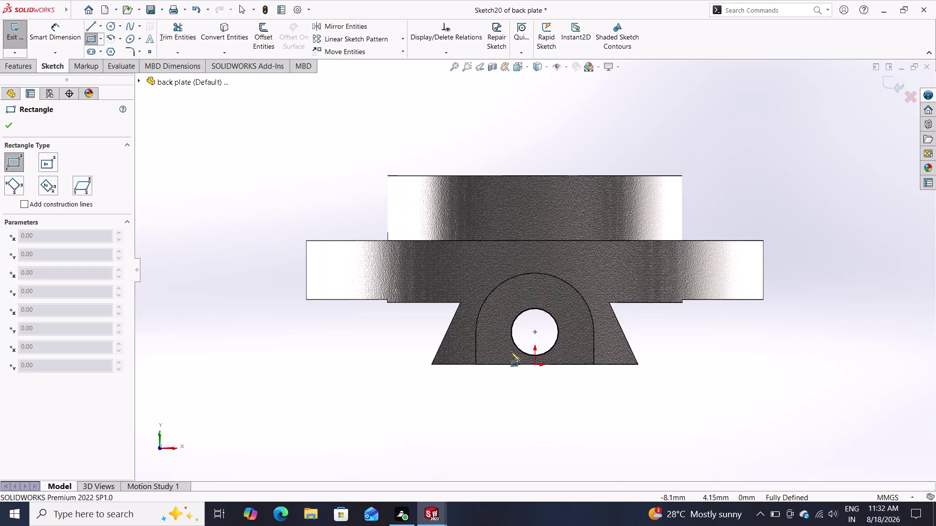
scroll(down, 3)
scroll(up, 3)
scroll(down, 3)
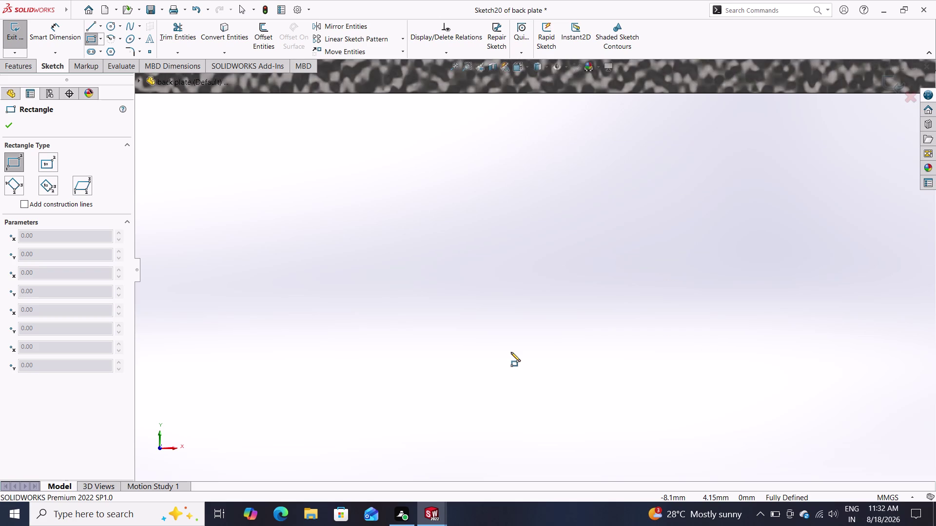
scroll(down, 3)
scroll(up, 3)
scroll(up, 3)
scroll(down, 3)
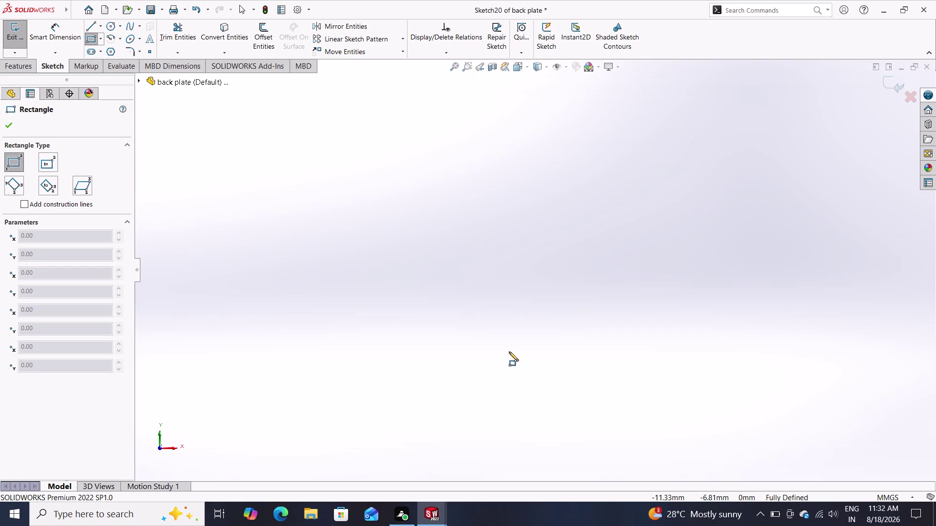
scroll(down, 3)
scroll(down, 3)
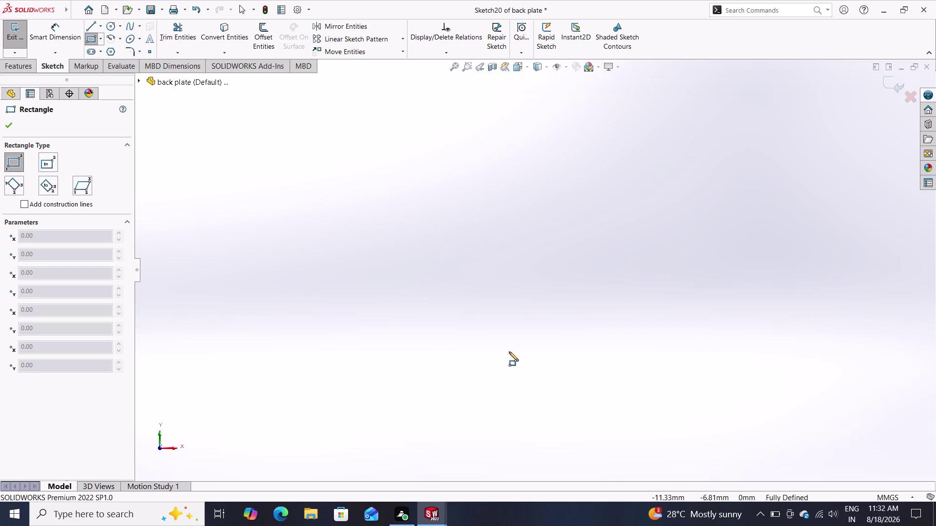
middle_click(509, 352)
right_drag(509, 352, 565, 413)
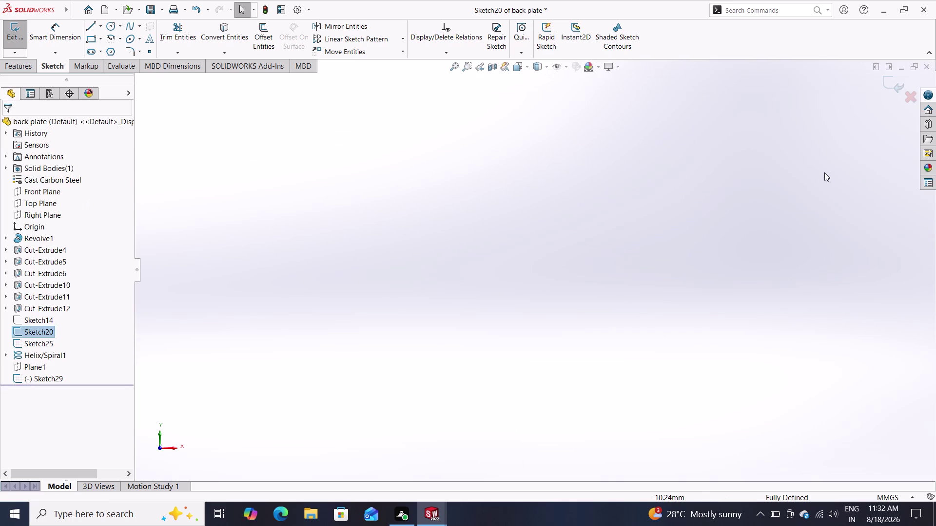
middle_click(750, 525)
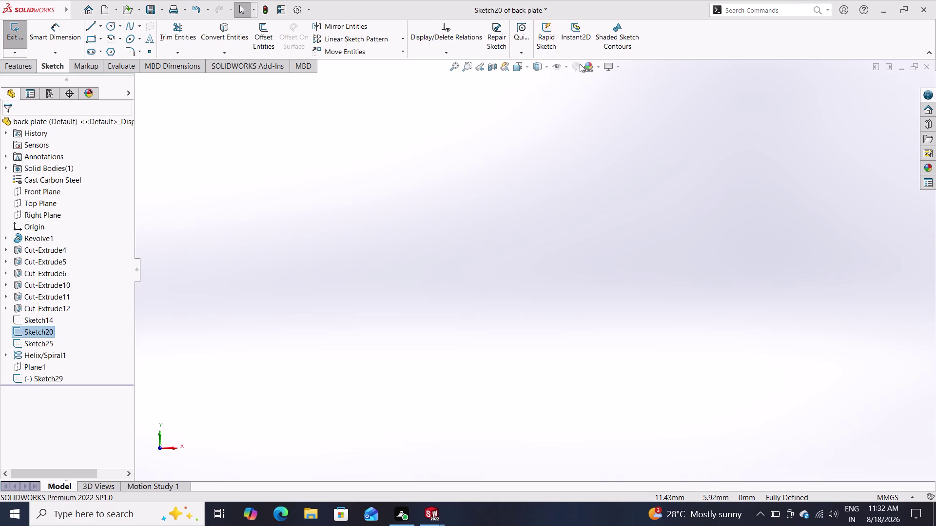
Fit and orbit the part, briefly edit Sketch20, then undo back out.
click(479, 68)
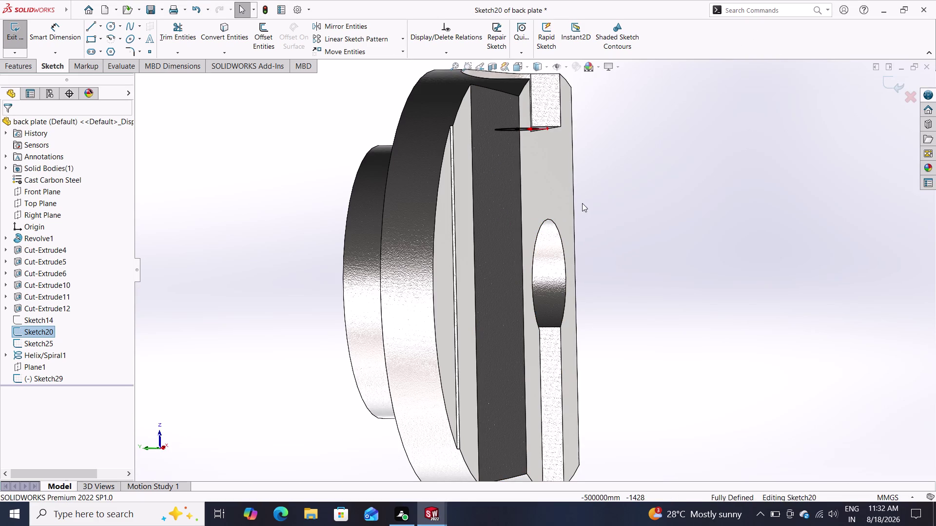
middle_drag(664, 171, 587, 199)
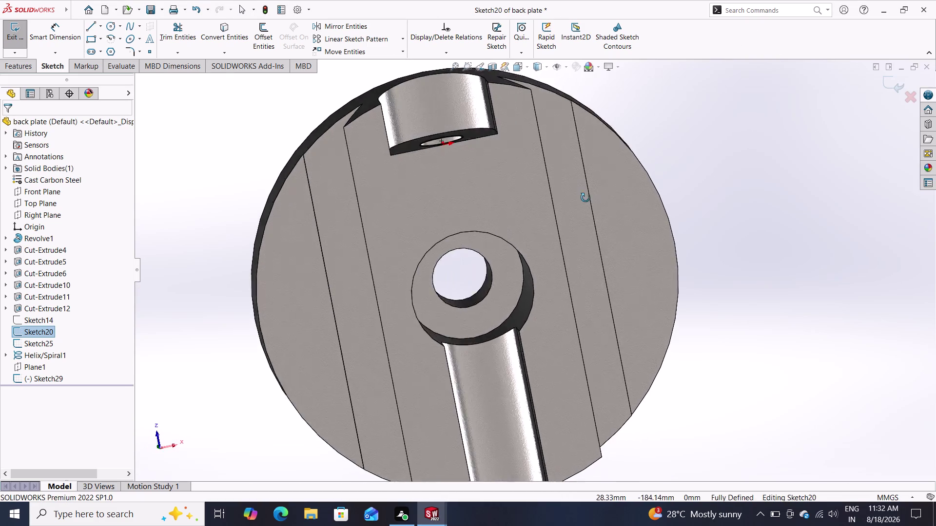
middle_drag(586, 200, 618, 173)
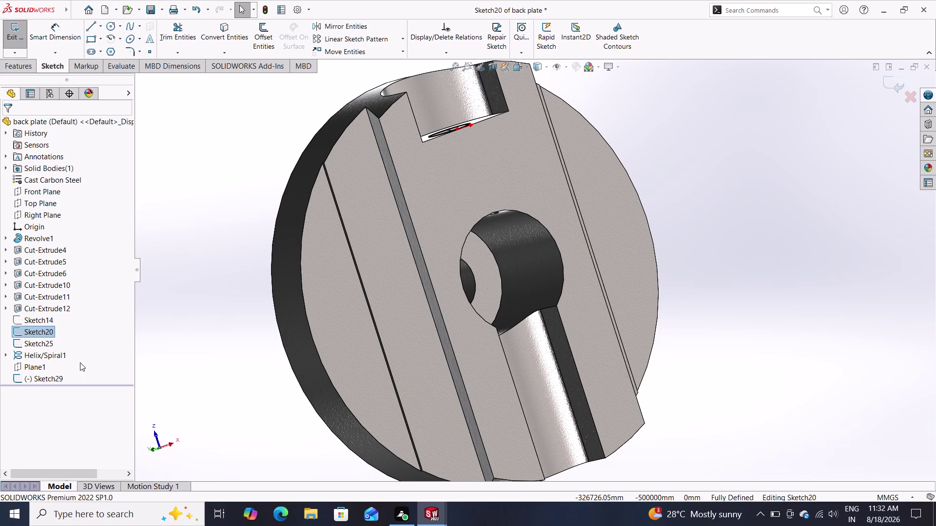
double_click(41, 378)
right_click(225, 232)
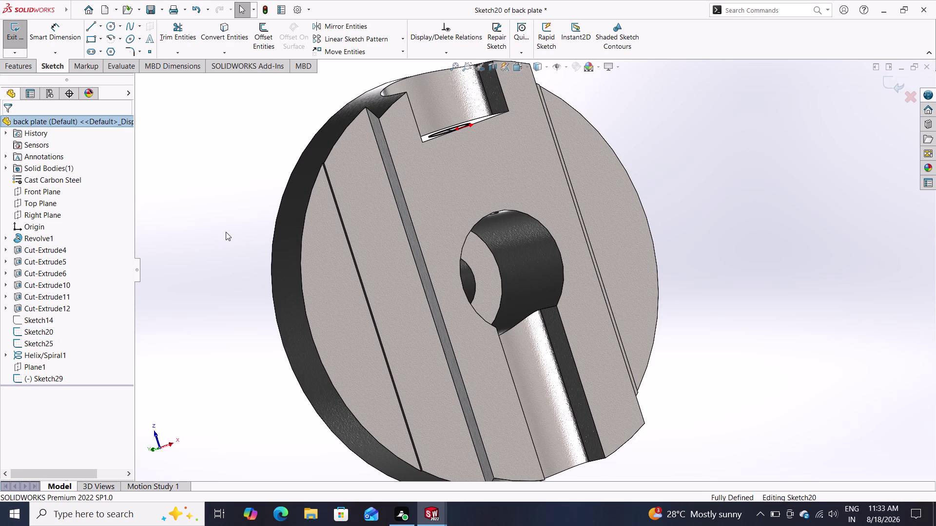
click(254, 397)
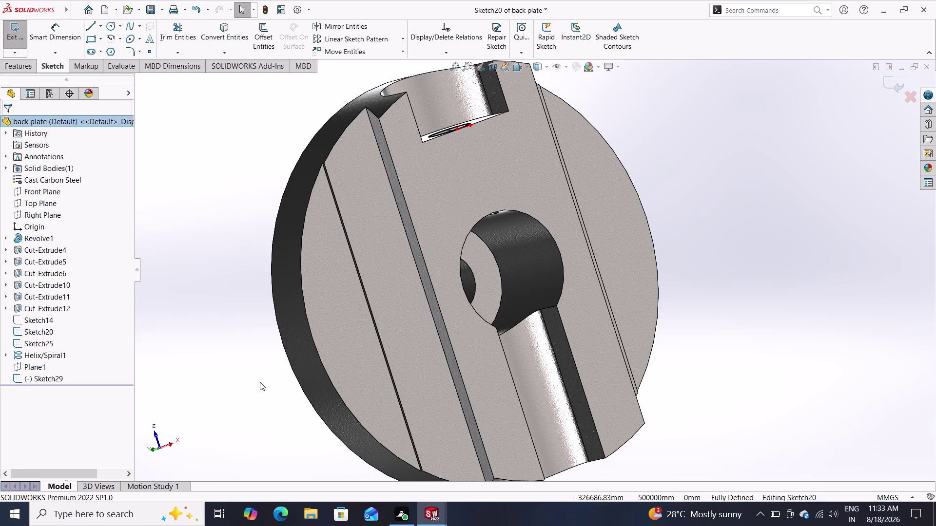
key(ctrl+z)
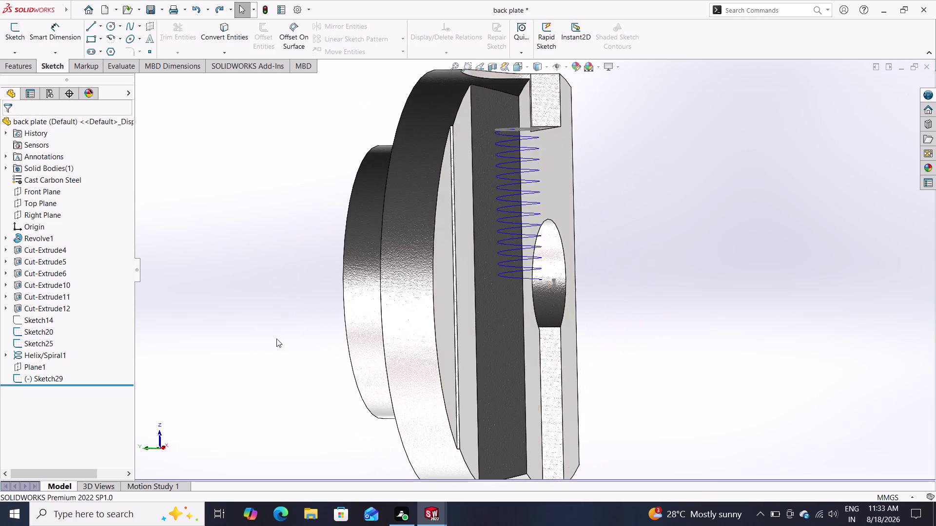
Orbit to view the helix in the hole, then start a new sketch.
middle_drag(667, 267, 608, 297)
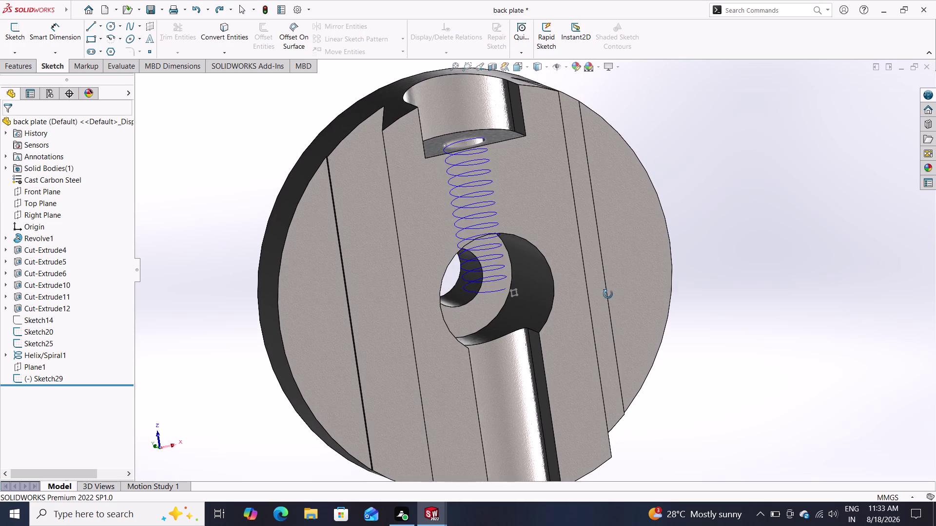
middle_drag(608, 296, 613, 263)
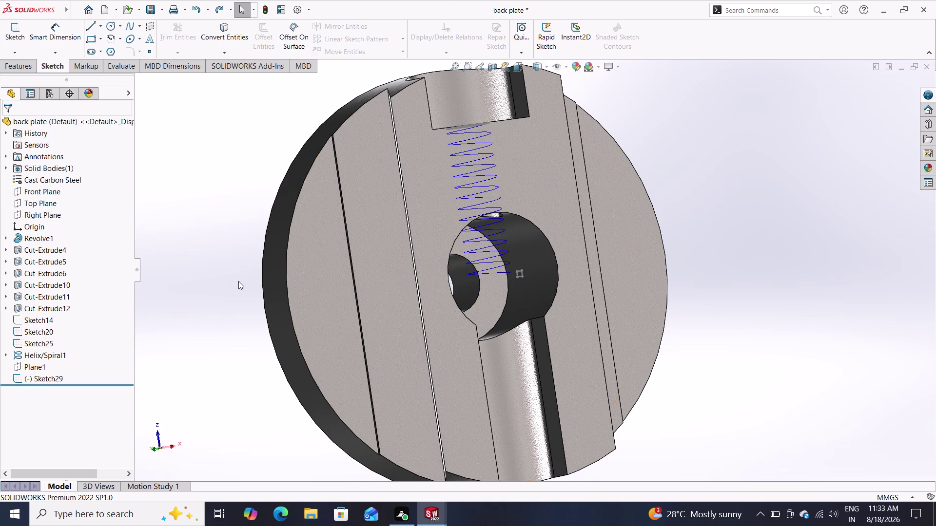
right_click(210, 281)
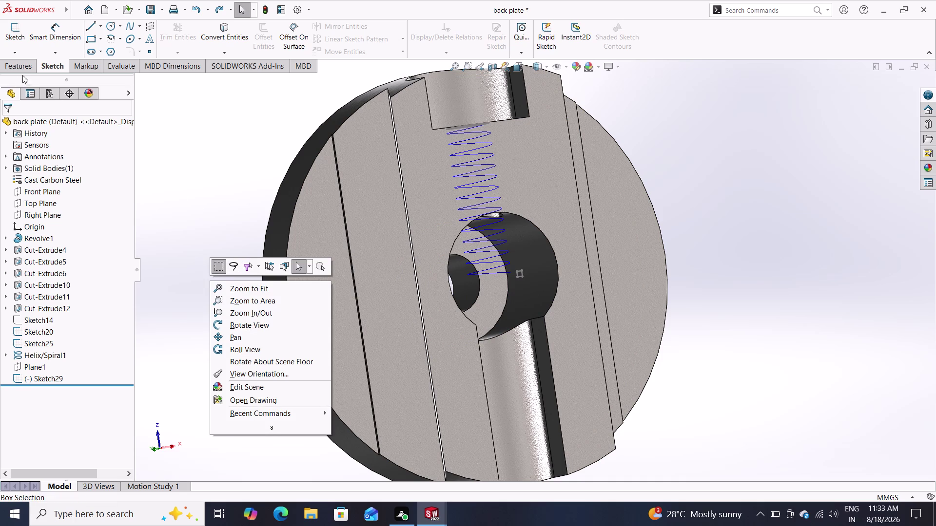
double_click(89, 40)
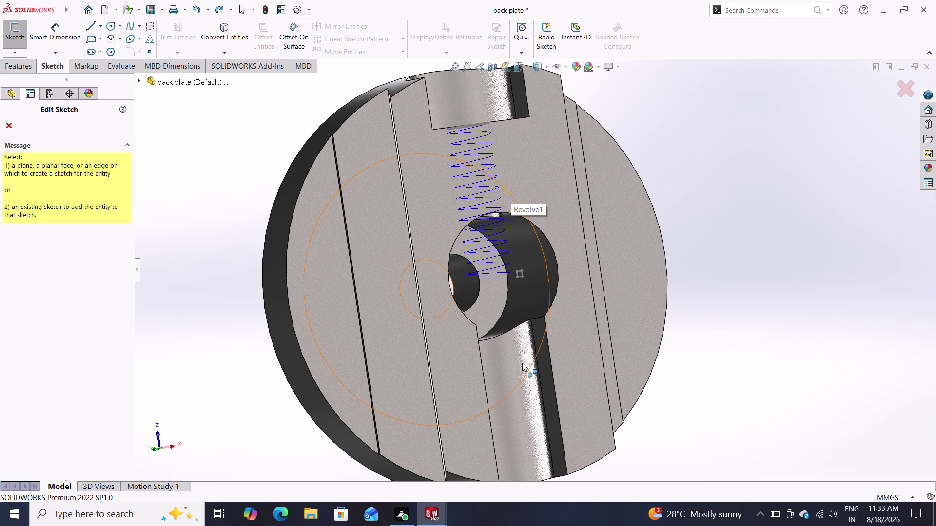
middle_drag(521, 363, 514, 273)
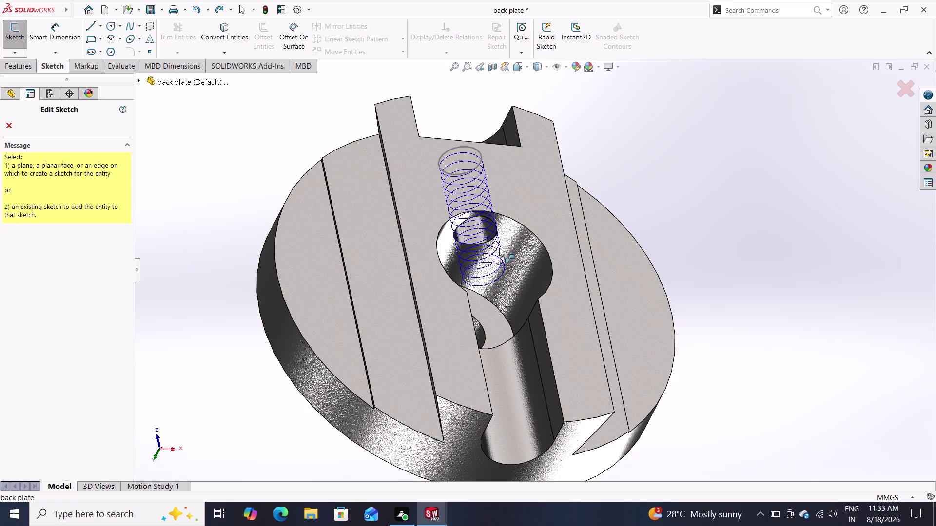
middle_drag(499, 250, 499, 295)
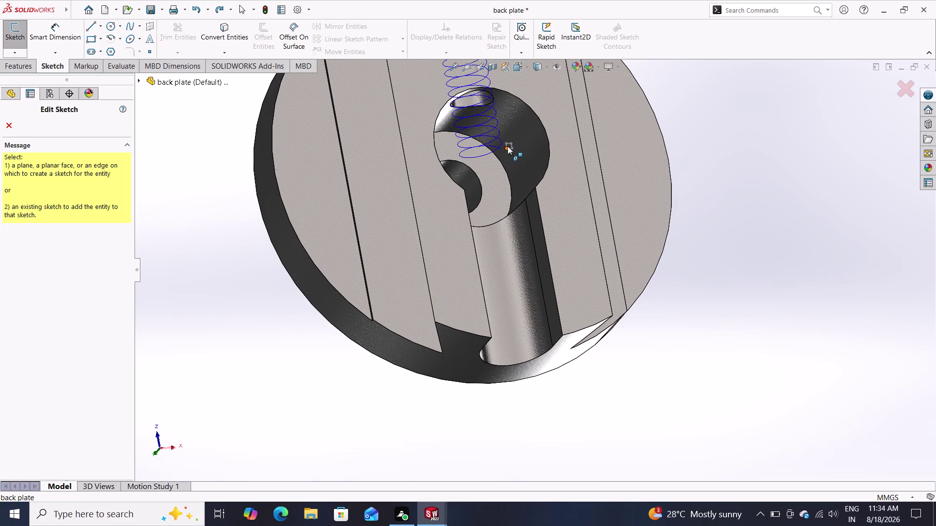
middle_drag(506, 146, 507, 194)
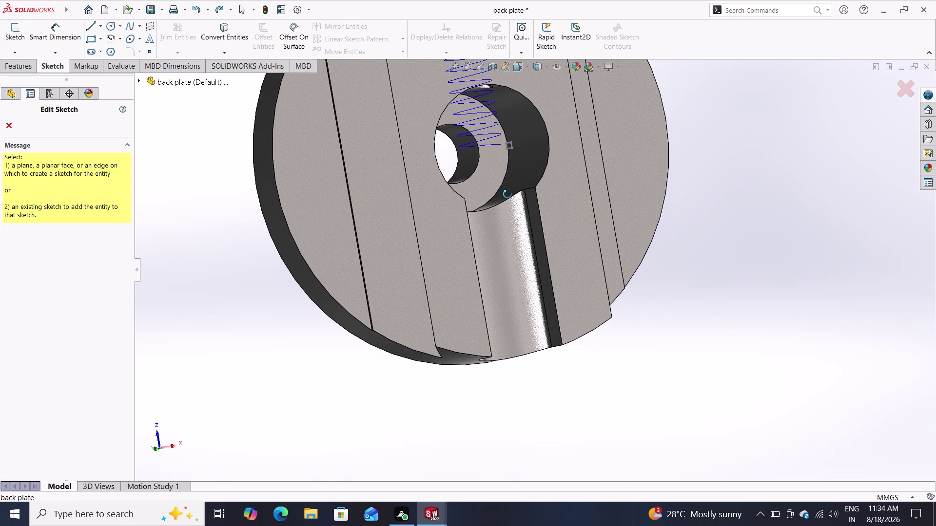
middle_drag(508, 195, 507, 194)
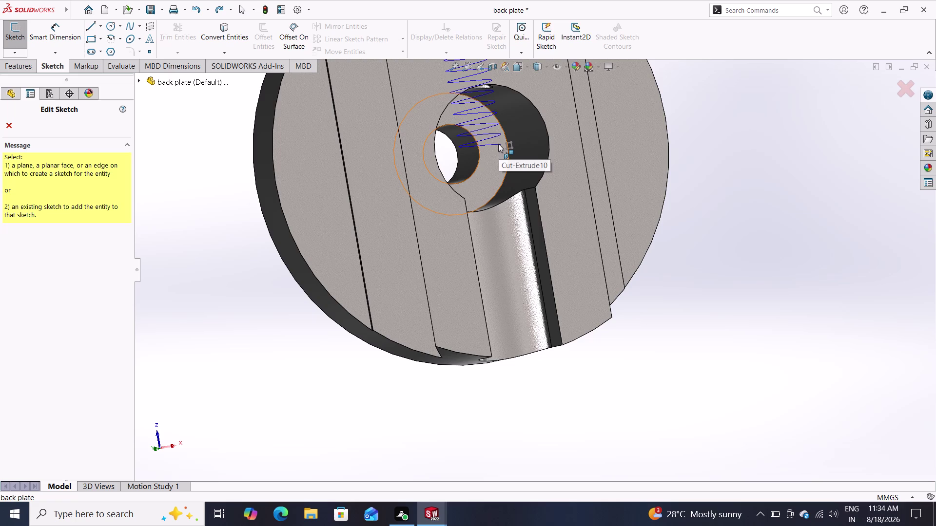
scroll(up, 3)
scroll(down, 3)
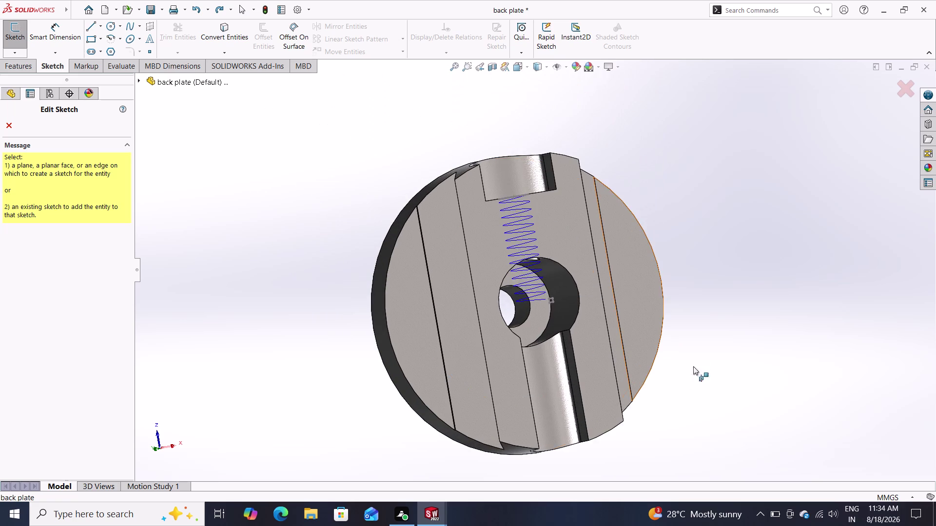
scroll(down, 3)
scroll(down, 3)
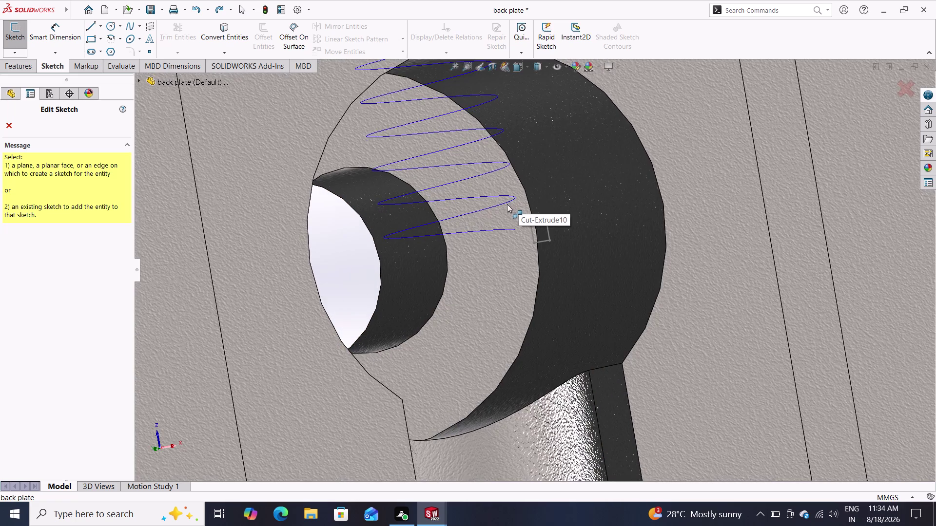
scroll(down, 3)
scroll(down, 3)
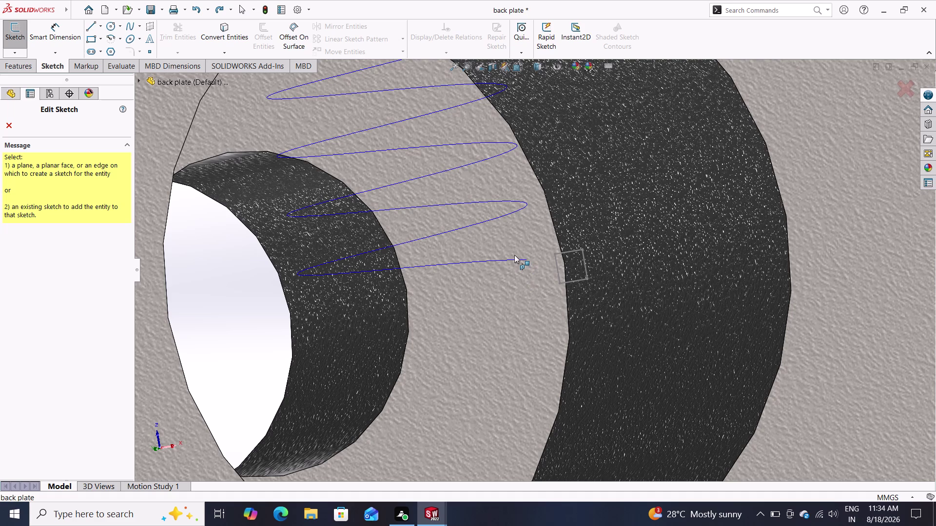
click(819, 325)
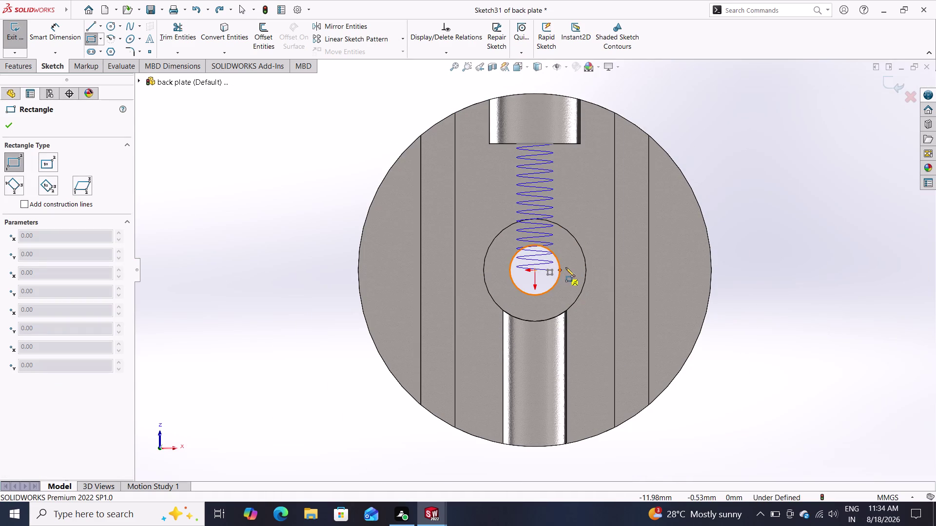
Zoom in on the helix start and leave rectangle drawing mode.
scroll(up, 3)
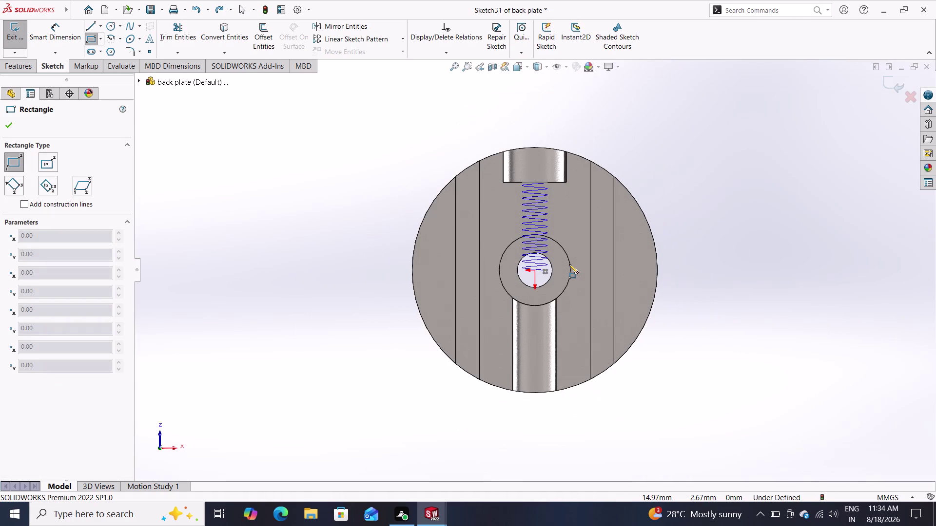
scroll(down, 3)
scroll(down, 3)
scroll(down, 3)
scroll(up, 3)
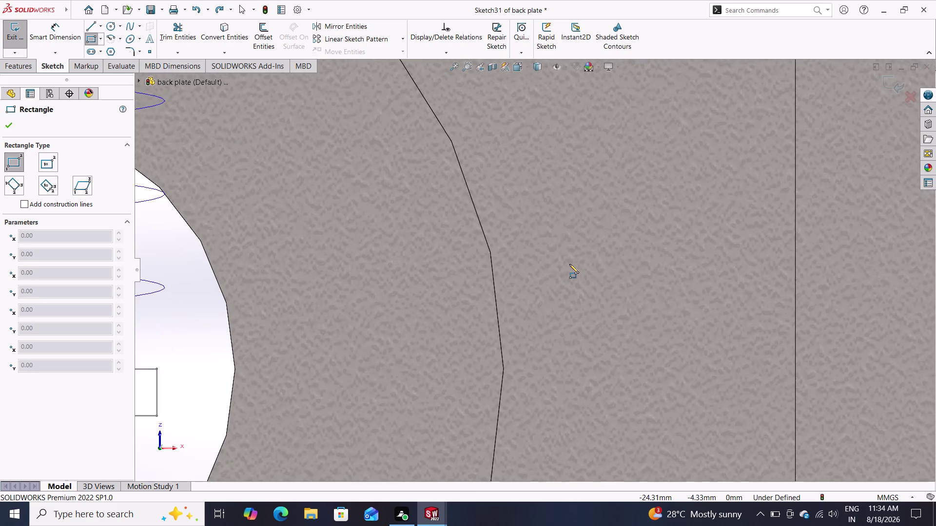
scroll(up, 3)
scroll(down, 3)
scroll(down, 3)
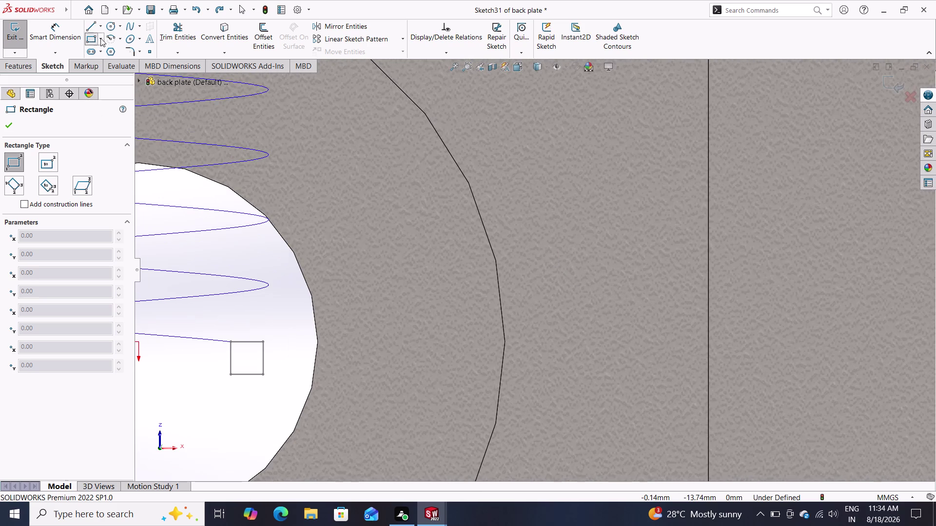
click(93, 39)
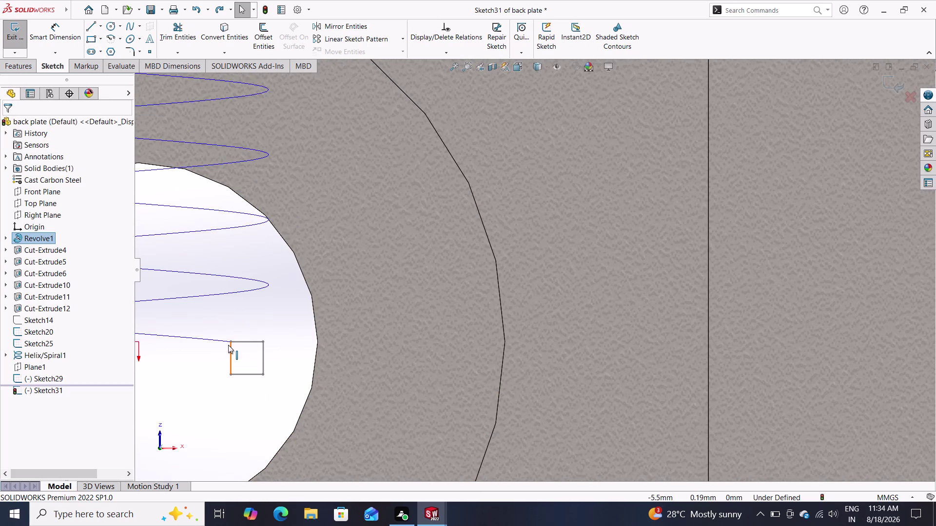
key(Escape)
key(Escape)
Select and delete the edges of the existing square profile.
click(242, 341)
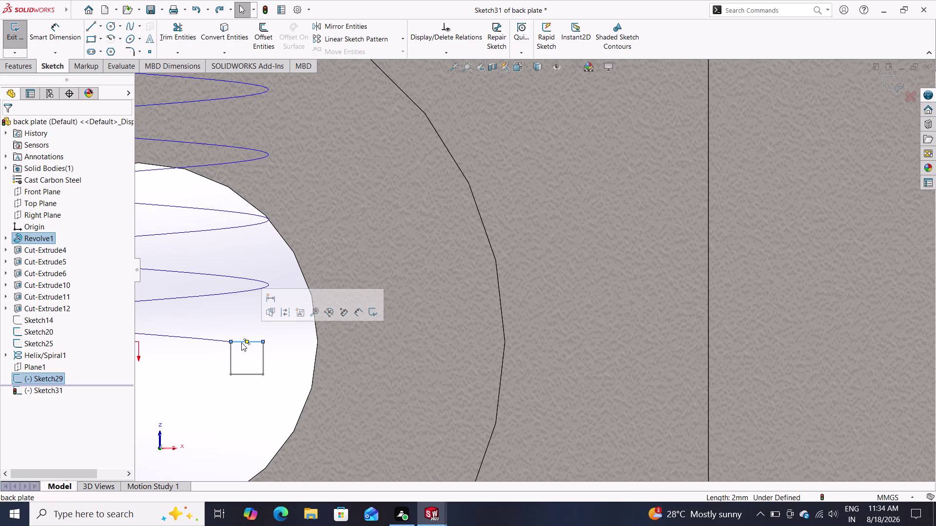
key(Delete)
triple_click(228, 358)
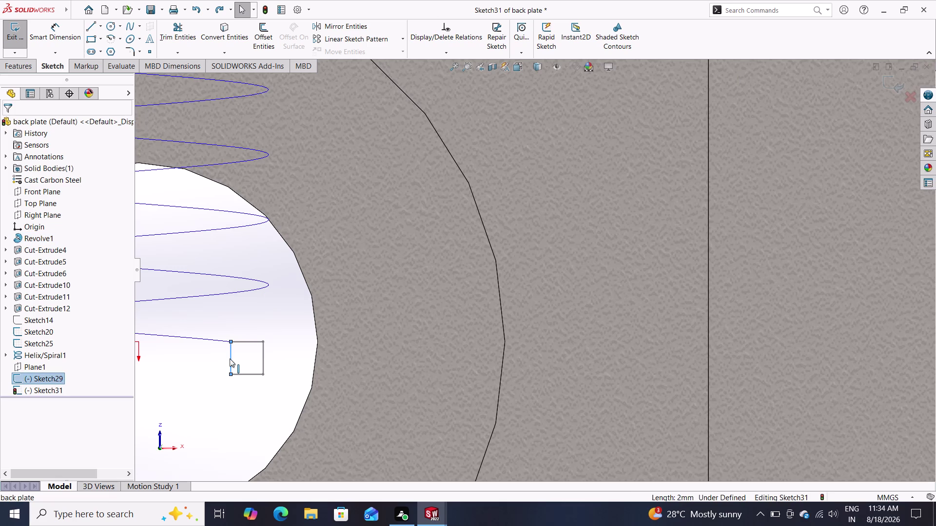
click(229, 359)
key(Delete)
click(222, 328)
drag(224, 330, 231, 355)
drag(233, 372, 287, 395)
drag(287, 394, 280, 345)
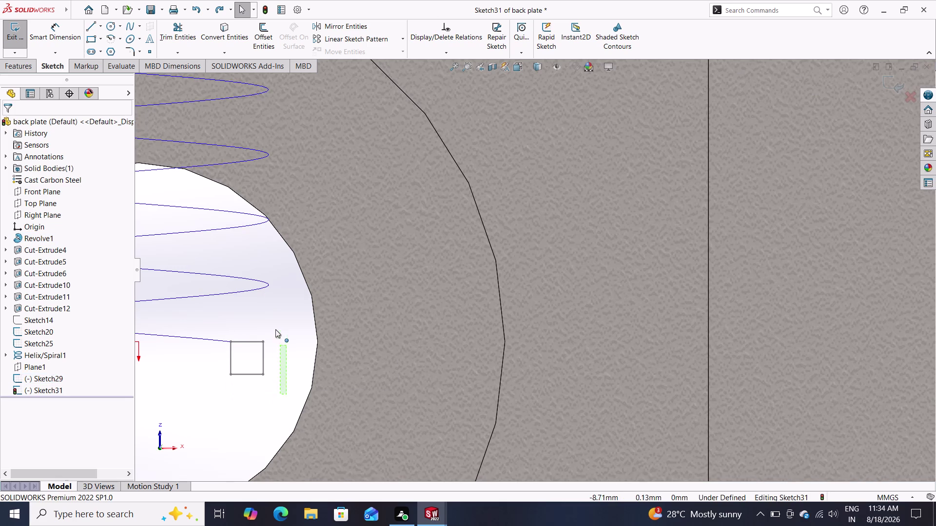
drag(280, 345, 211, 327)
click(211, 327)
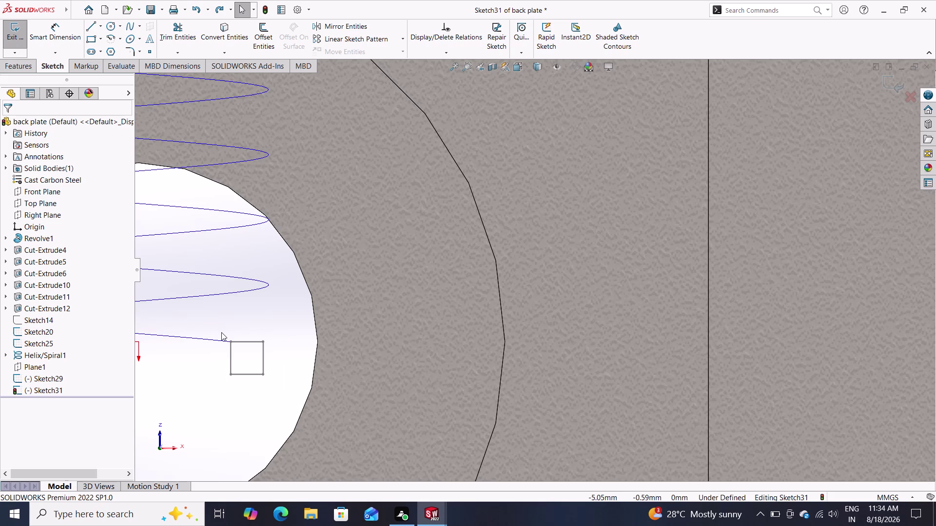
key(Delete)
key(Delete)
key(BackSpace)
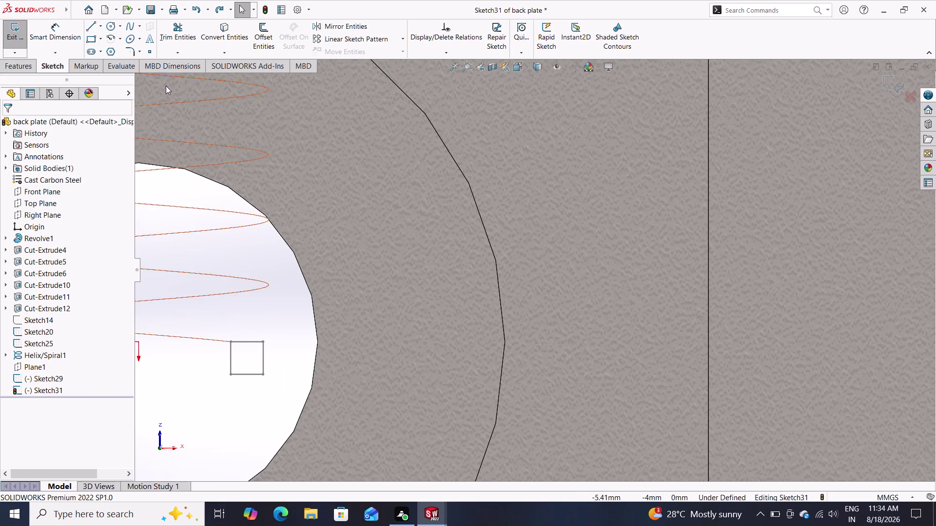
Redraw the square profile with 2 mm sides at the helix start.
click(96, 43)
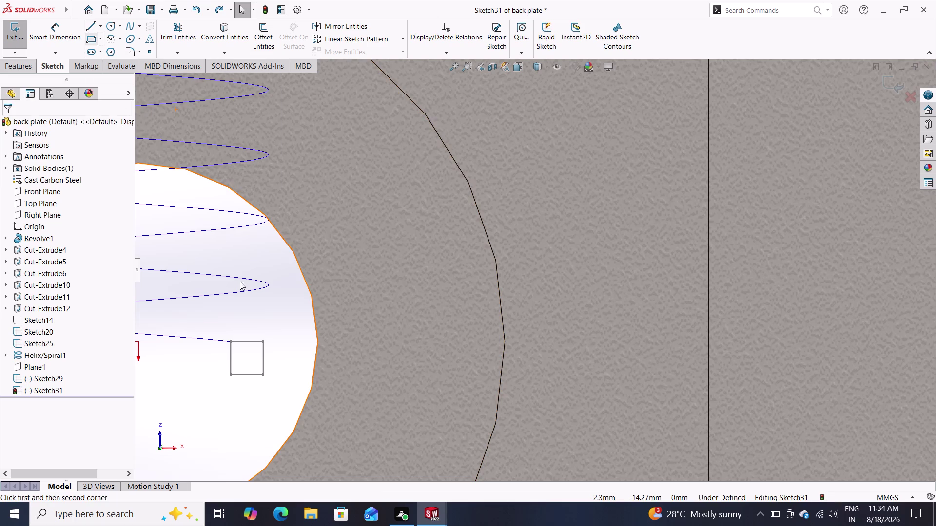
click(230, 343)
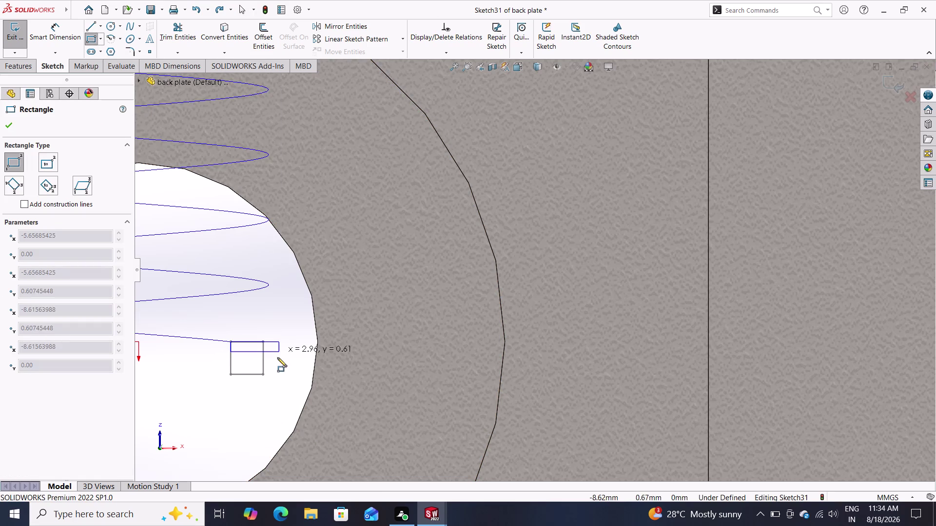
click(262, 375)
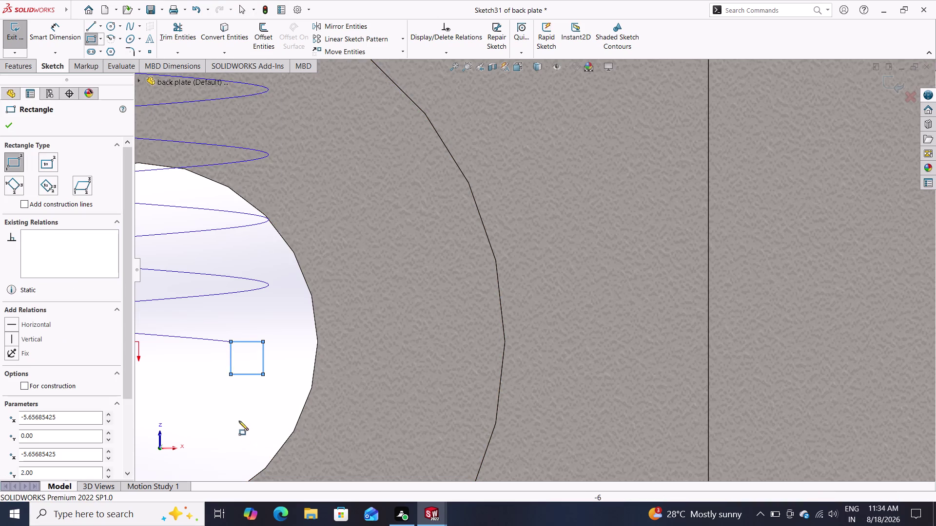
middle_drag(237, 418, 254, 414)
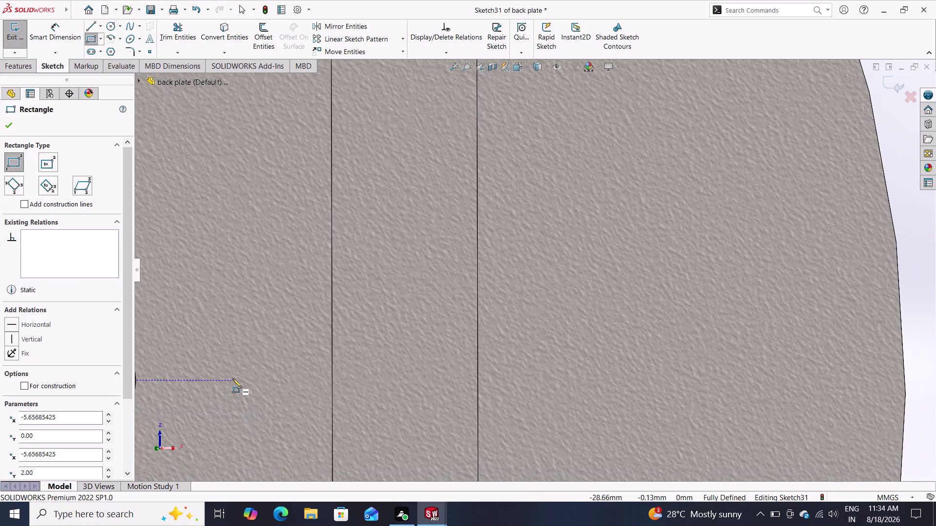
scroll(down, 3)
scroll(up, 3)
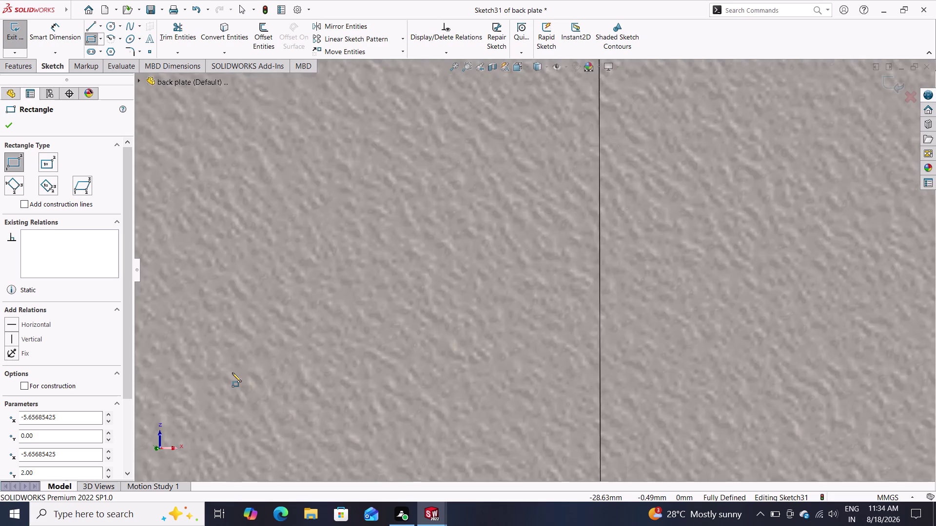
scroll(up, 3)
scroll(up, 3)
middle_drag(259, 335, 271, 330)
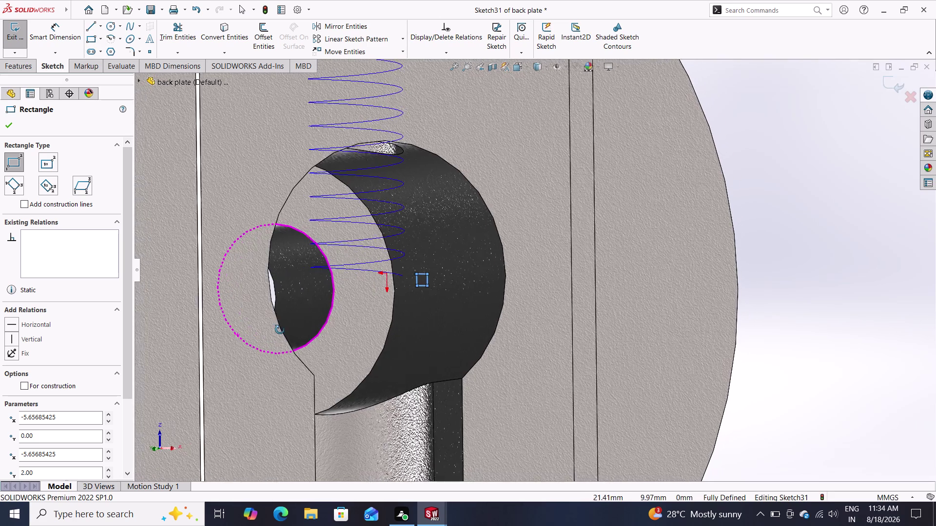
middle_drag(271, 330, 313, 341)
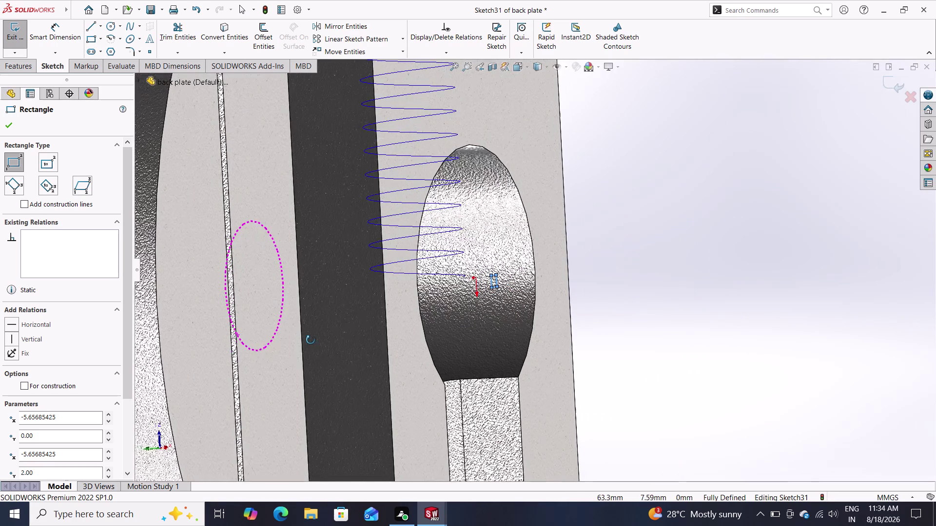
Confirm the finished rectangle and expand Helix/Spiral1 to select its Sketch26.
middle_drag(312, 341, 306, 342)
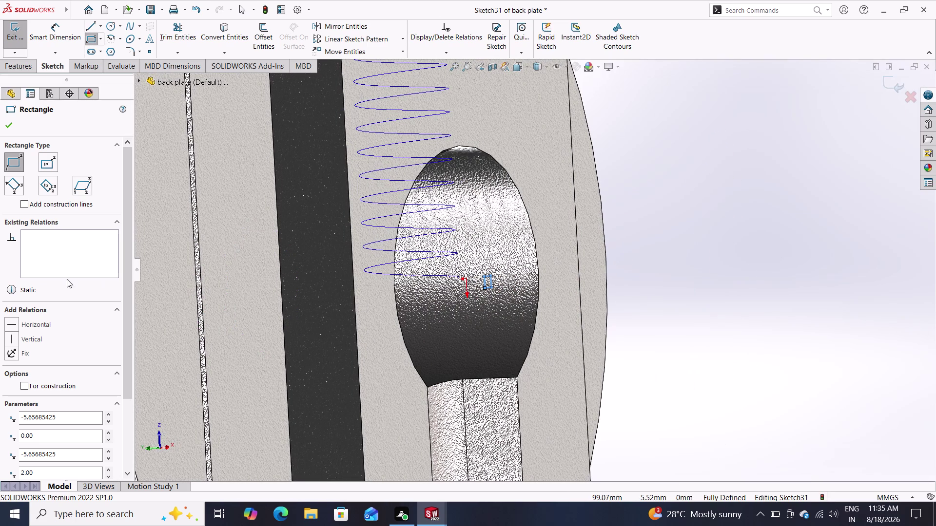
click(1, 122)
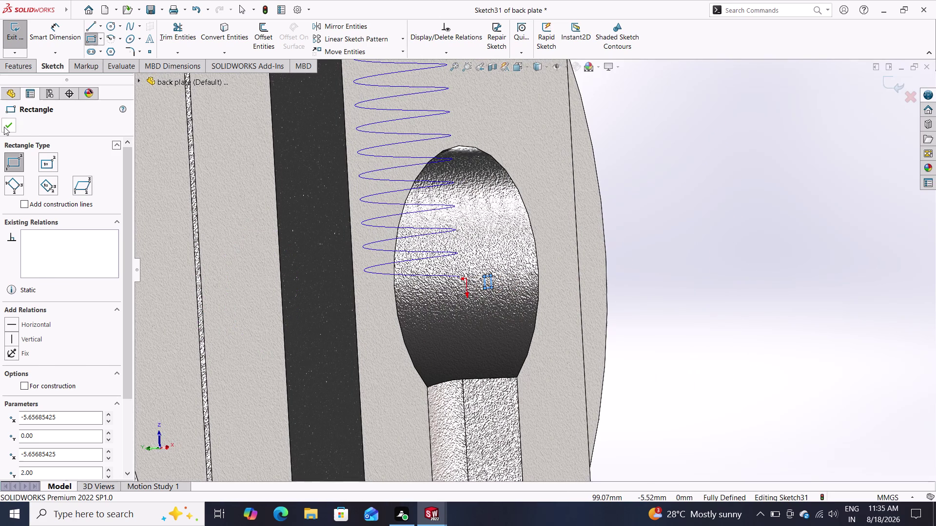
click(4, 127)
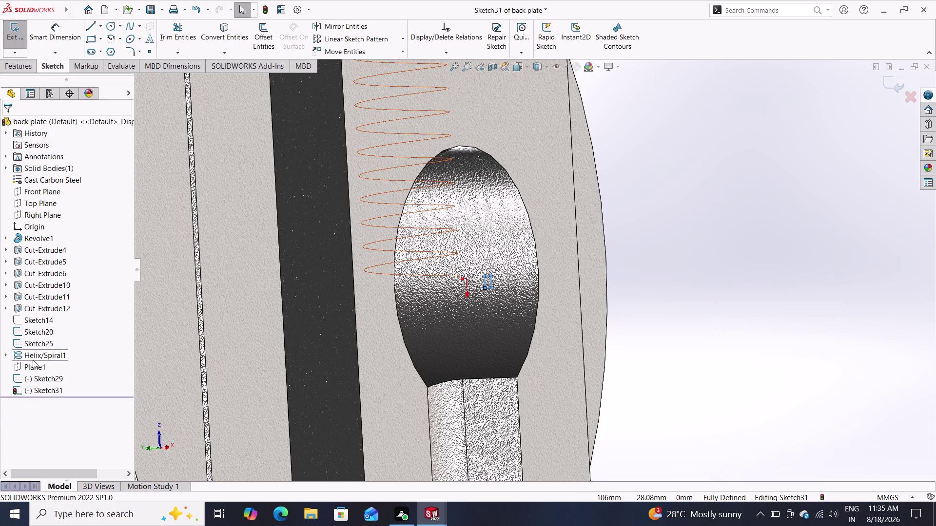
right_click(33, 360)
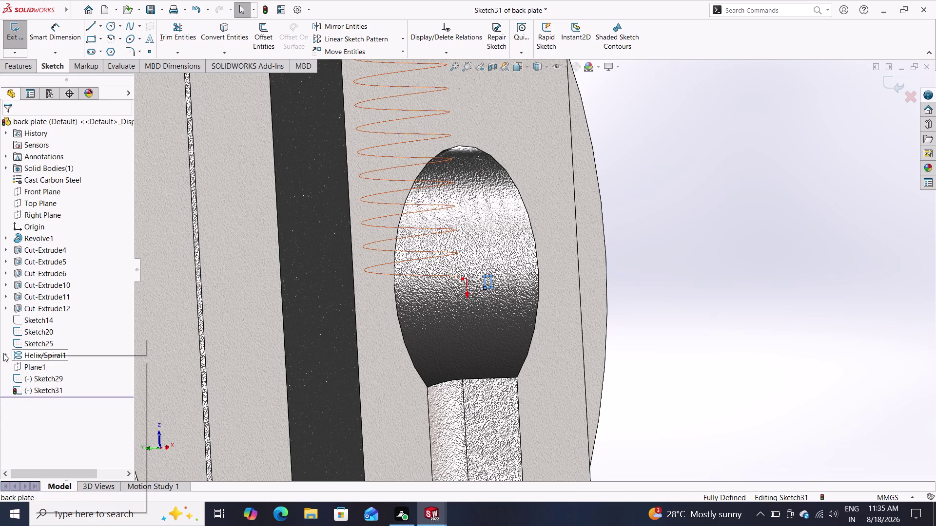
click(3, 354)
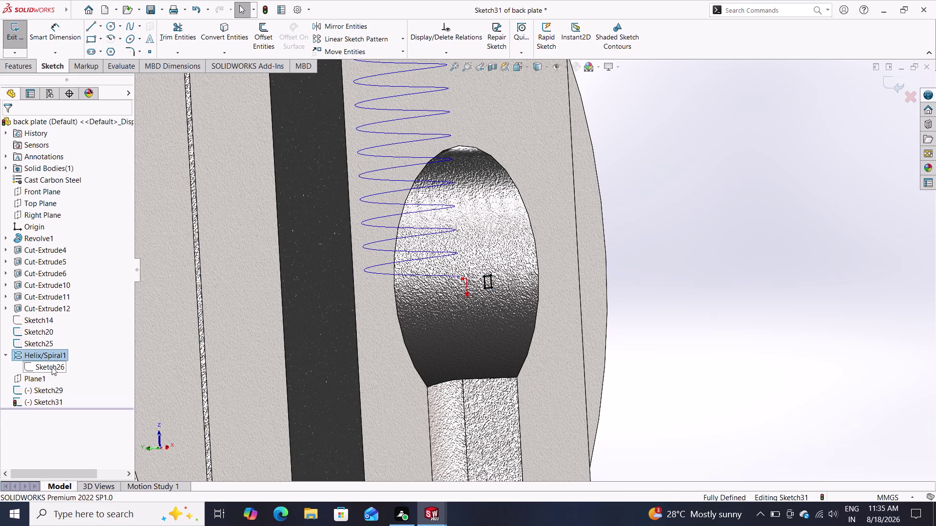
double_click(51, 367)
click(51, 367)
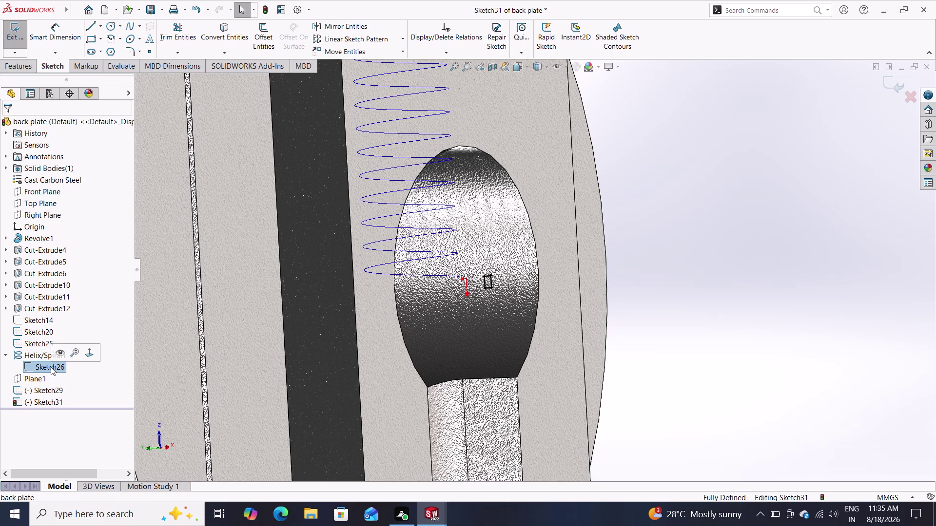
click(53, 362)
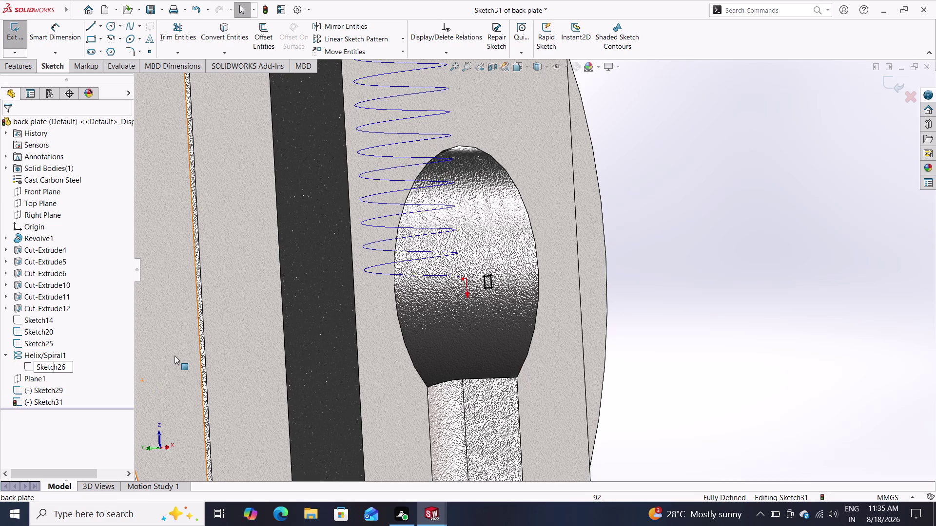
click(171, 358)
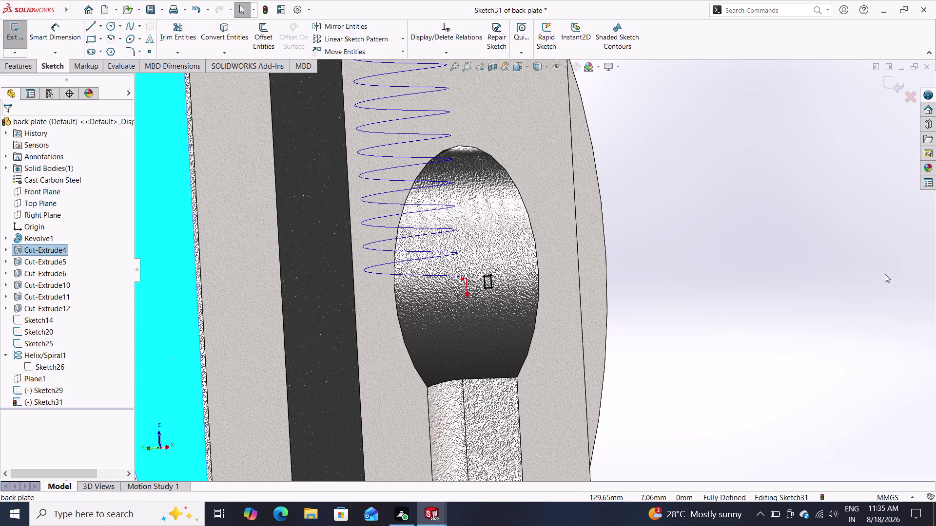
Exit Sketch31 and start a new sketch.
click(773, 276)
right_click(773, 277)
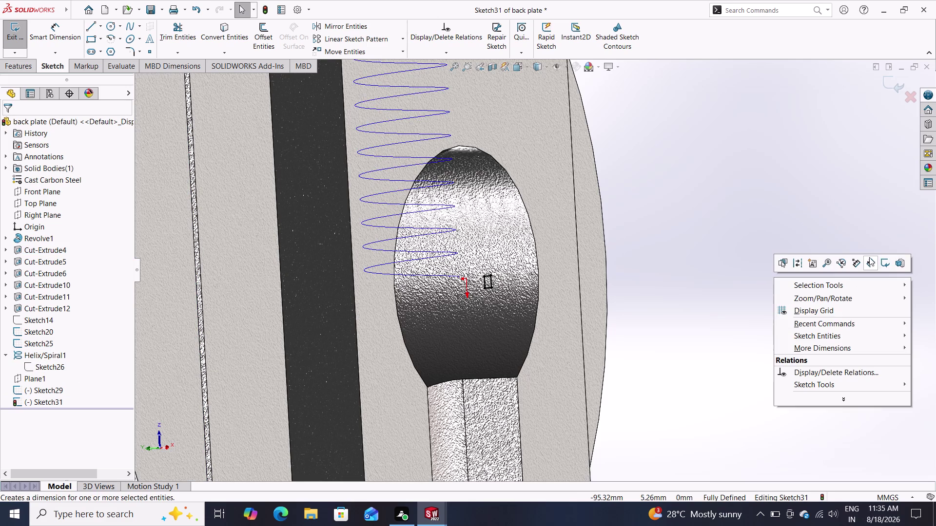
double_click(880, 264)
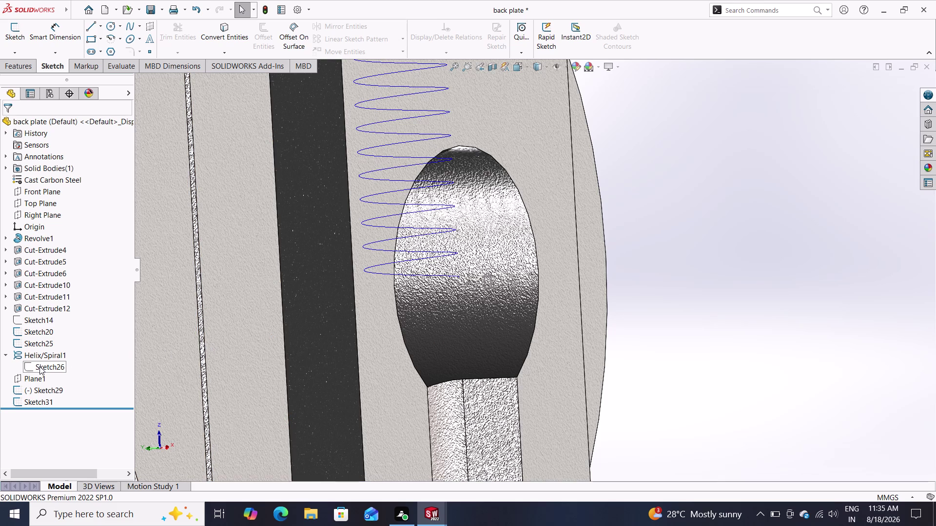
click(88, 37)
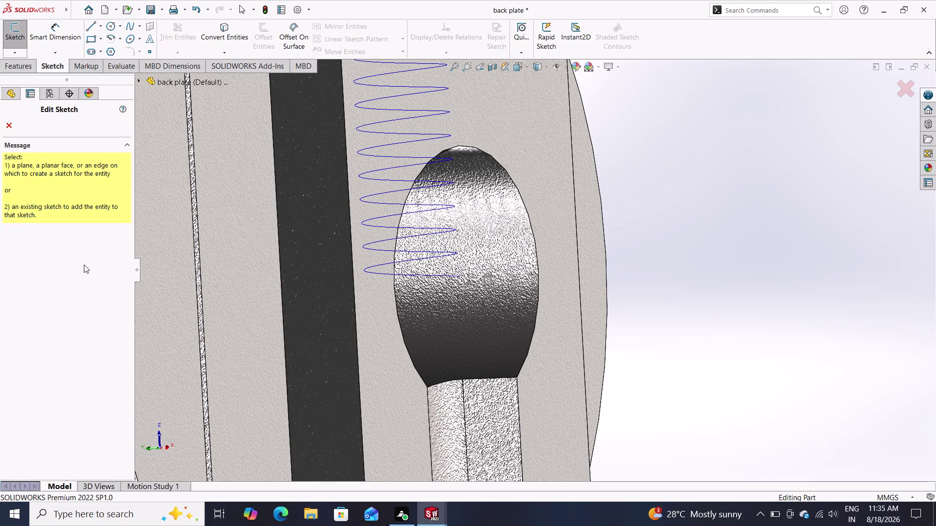
click(10, 96)
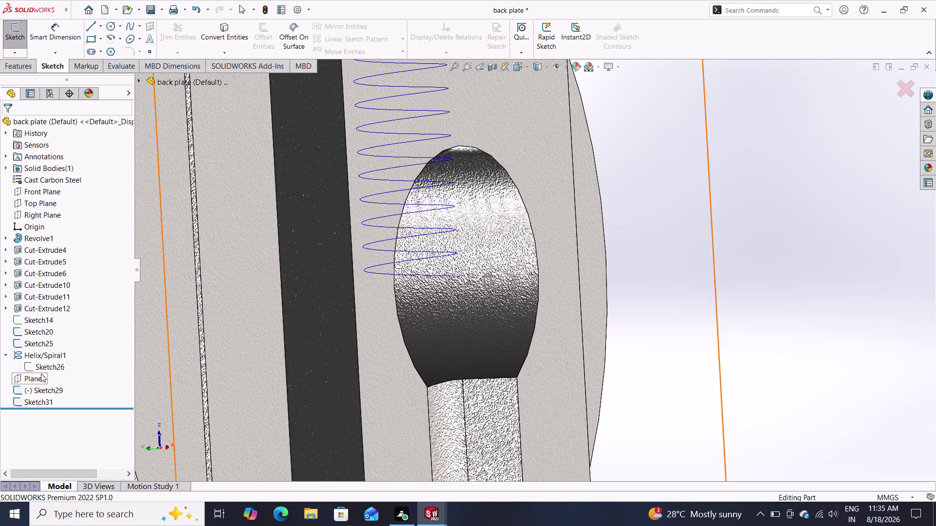
click(43, 363)
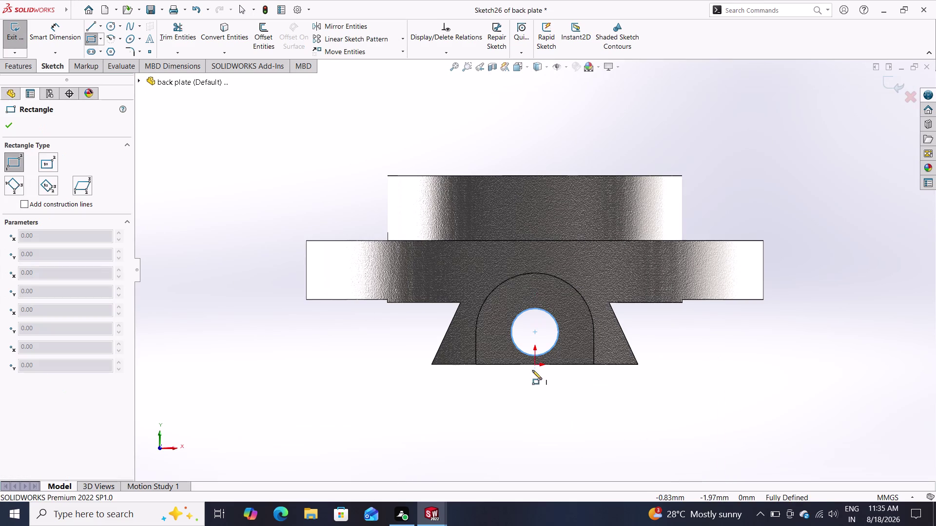
double_click(553, 347)
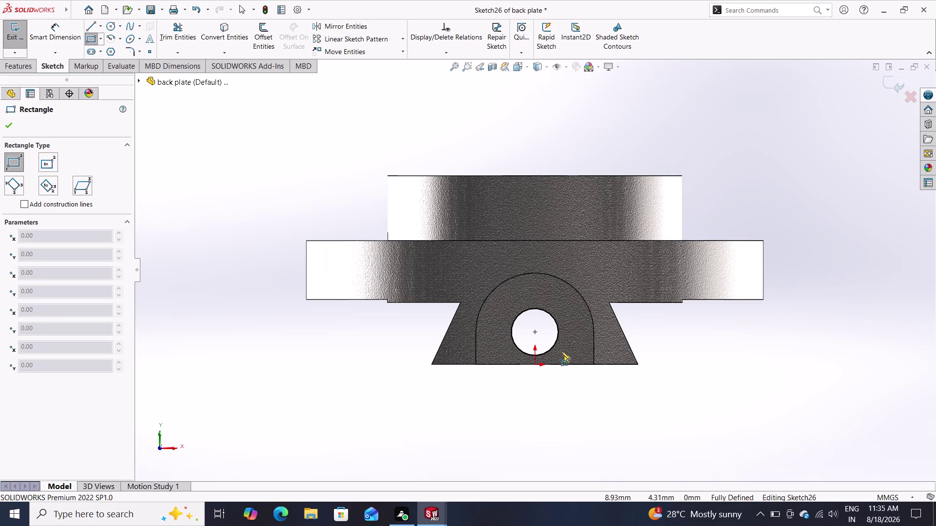
scroll(down, 3)
scroll(down, 3)
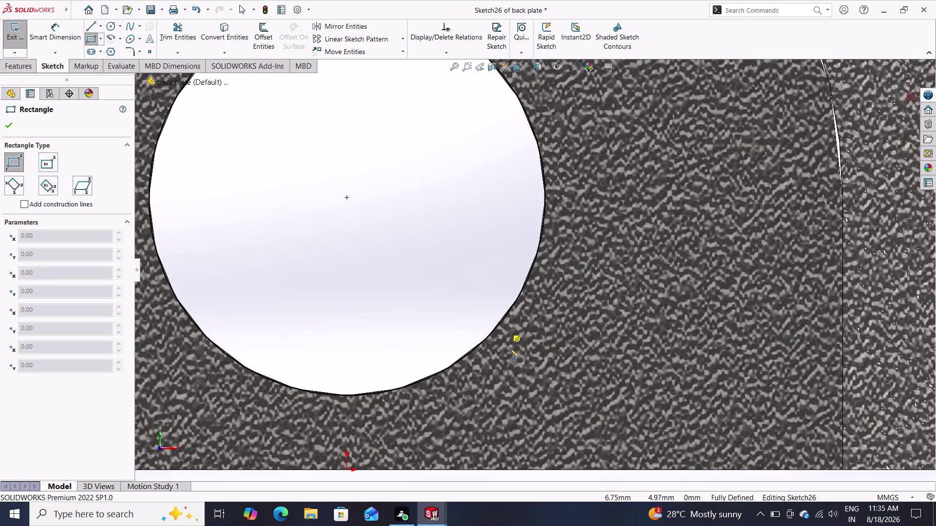
click(456, 362)
click(516, 419)
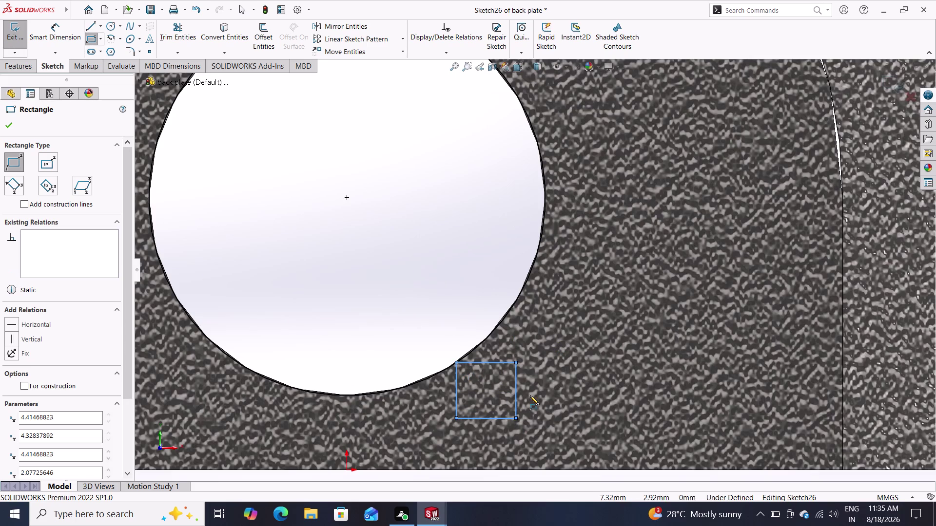
double_click(2, 126)
middle_drag(359, 239, 344, 205)
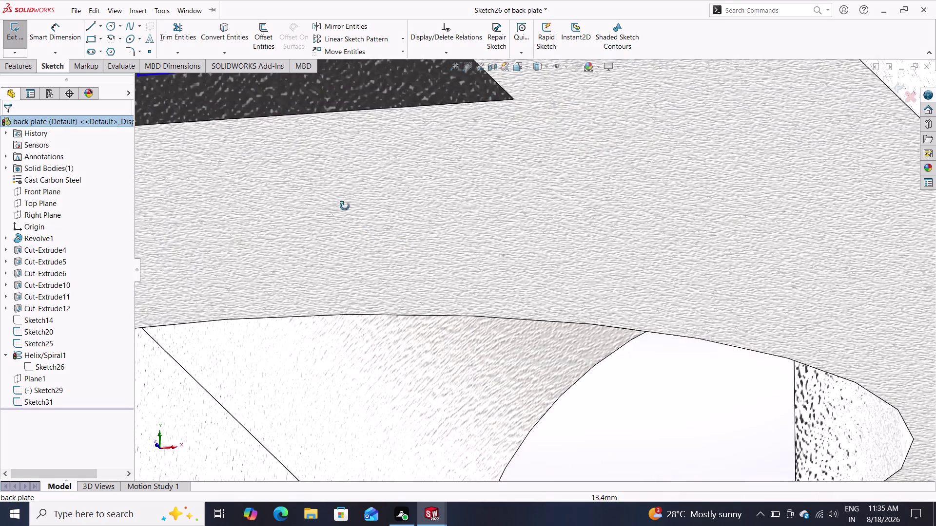
middle_drag(344, 206, 352, 222)
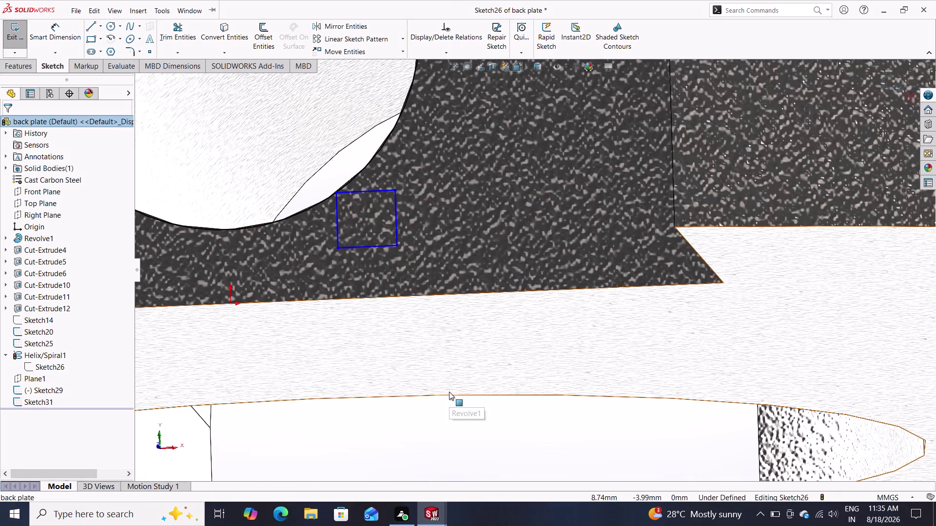
scroll(down, 3)
scroll(down, 3)
scroll(down, 3)
scroll(up, 3)
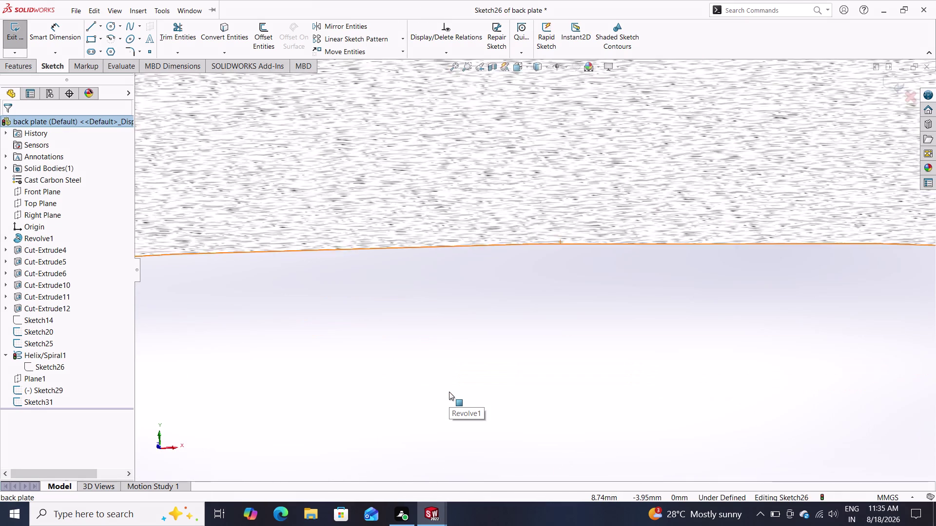
scroll(up, 3)
scroll(up, 3)
middle_drag(478, 333, 476, 333)
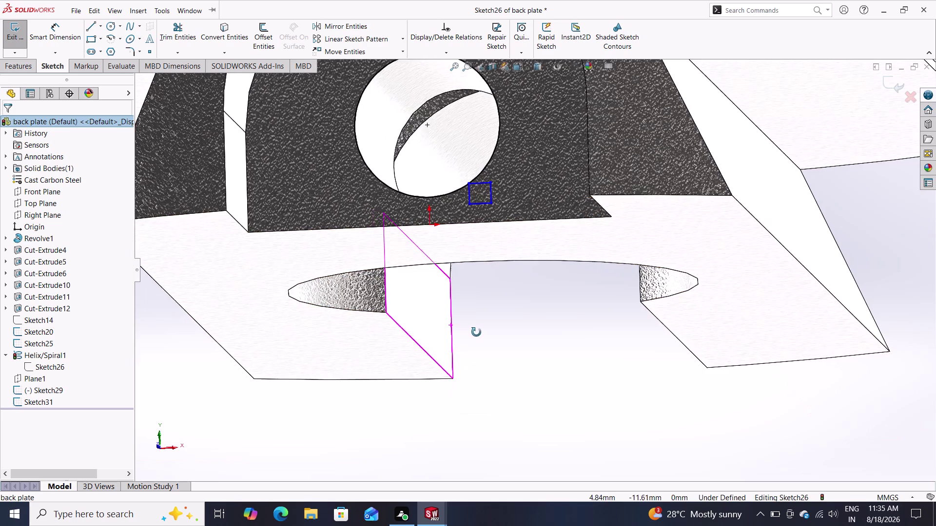
middle_drag(477, 333, 475, 271)
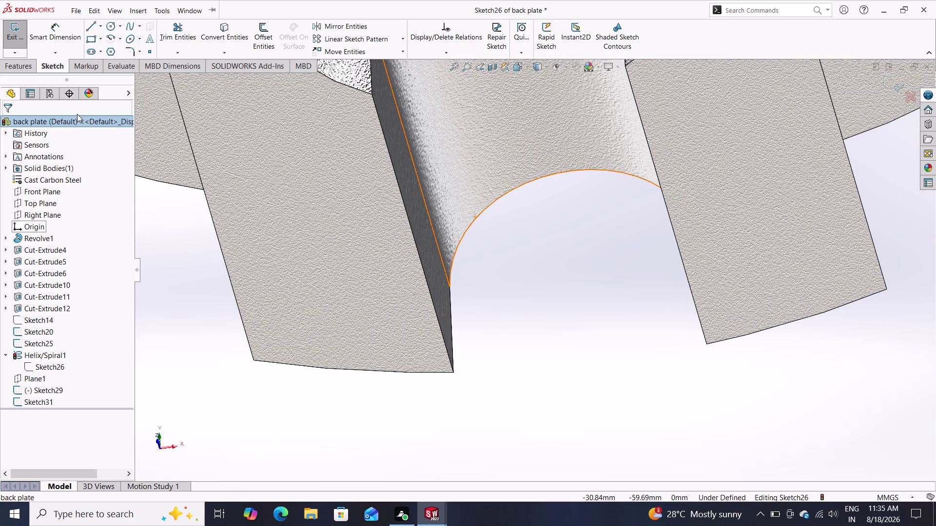
click(44, 404)
scroll(down, 3)
scroll(up, 3)
scroll(up, 3)
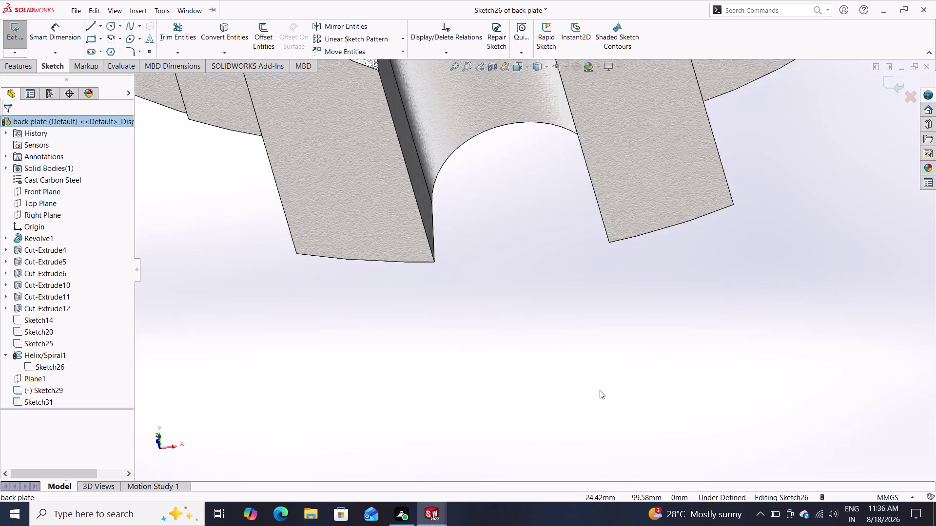
scroll(up, 3)
middle_drag(499, 225, 503, 253)
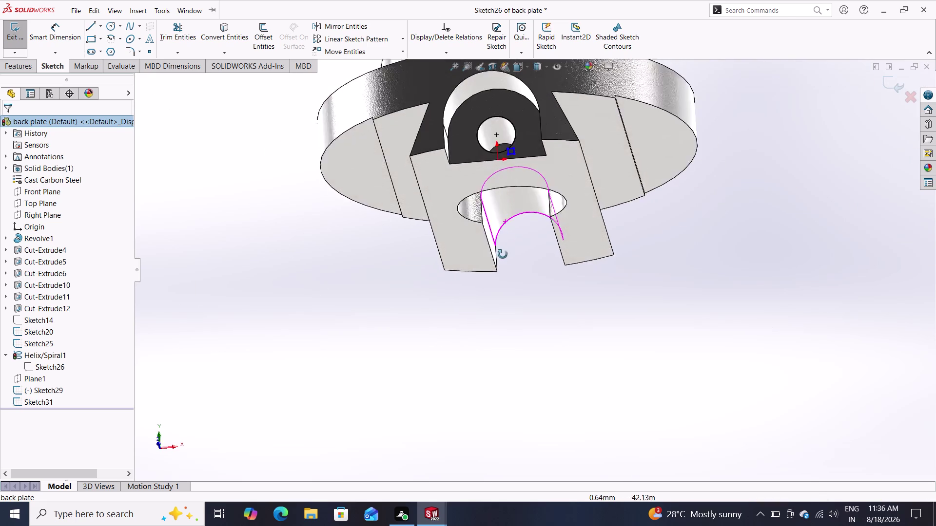
middle_drag(502, 253, 511, 212)
middle_click(514, 208)
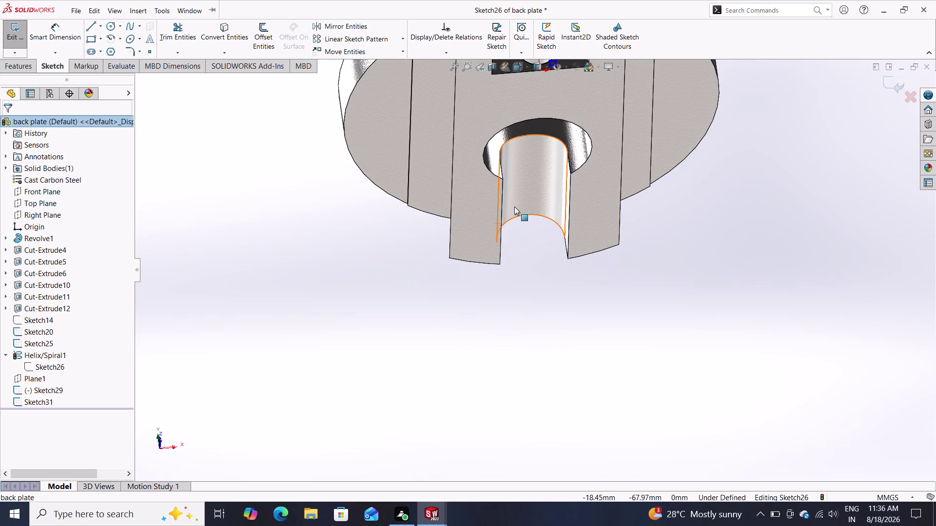
scroll(down, 3)
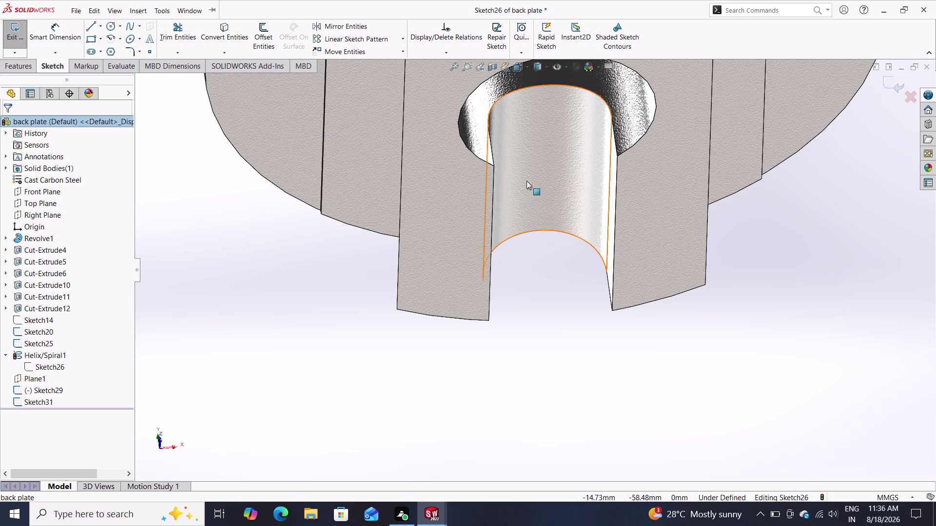
scroll(up, 3)
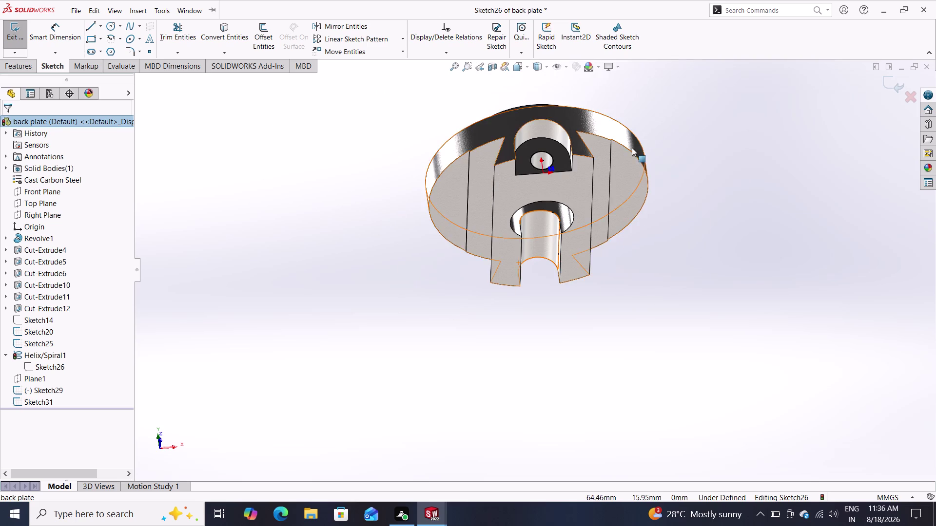
middle_drag(632, 148, 624, 112)
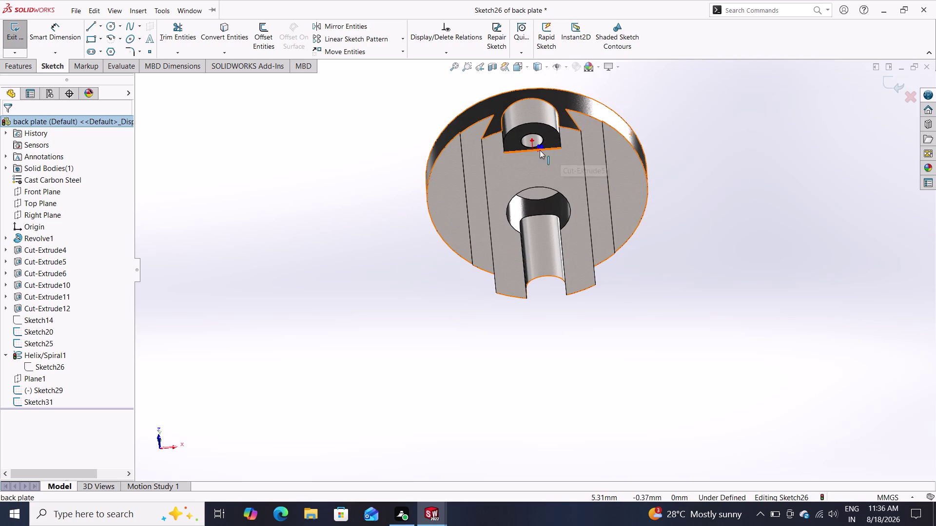
click(541, 147)
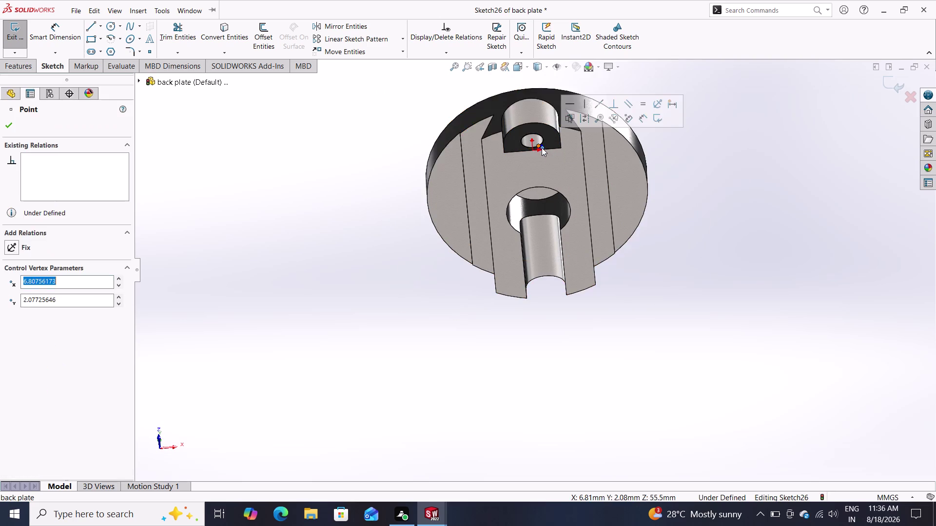
Stretch and reshape the rectangle, snapping its top corner onto the small hole's edge.
click(542, 147)
drag(542, 148, 552, 194)
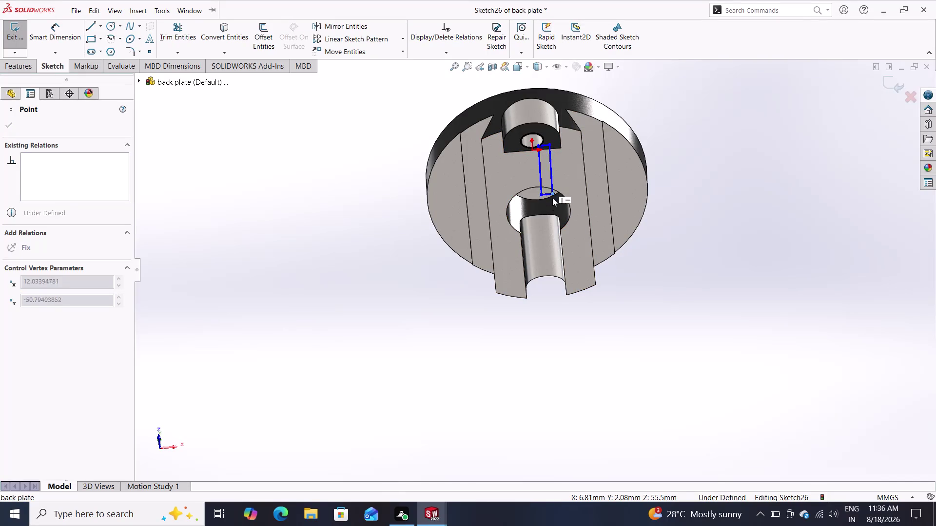
drag(552, 194, 557, 189)
drag(560, 184, 568, 172)
drag(568, 172, 564, 148)
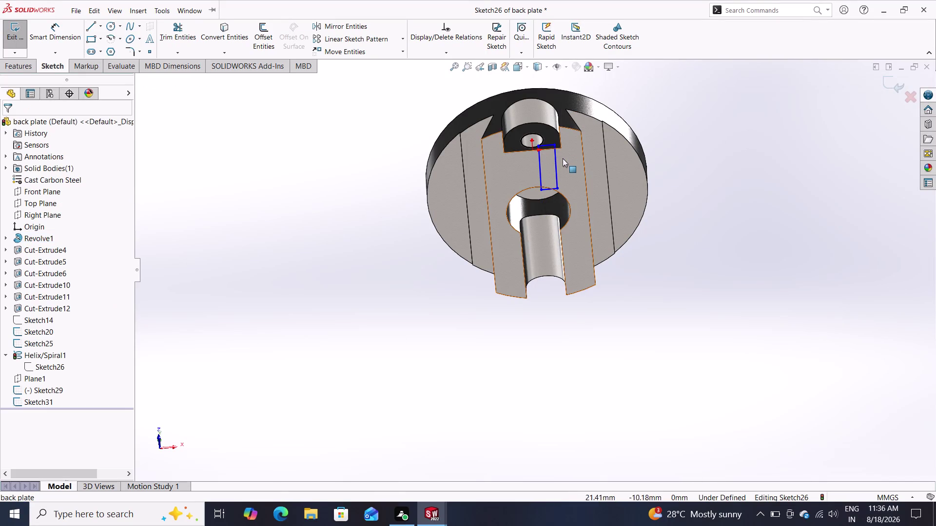
click(539, 145)
drag(541, 151, 549, 183)
click(549, 183)
drag(550, 184, 537, 178)
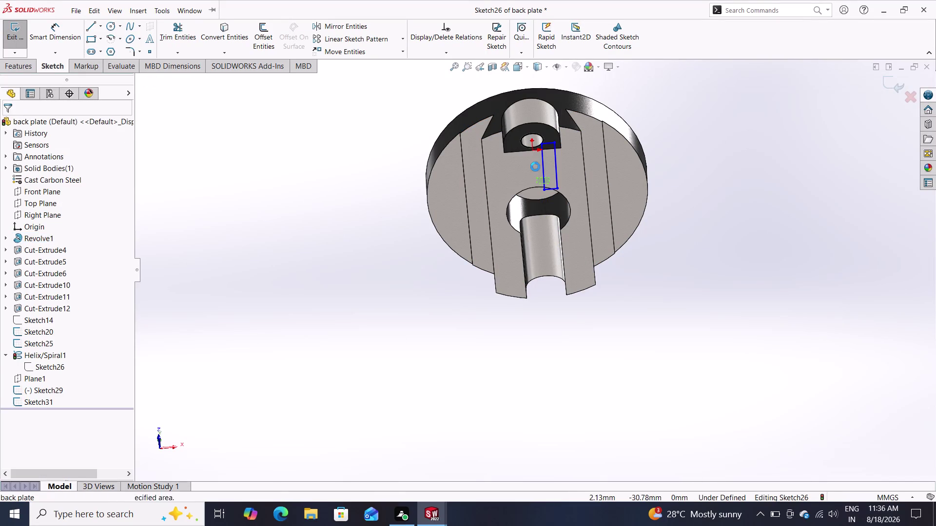
drag(541, 143, 543, 148)
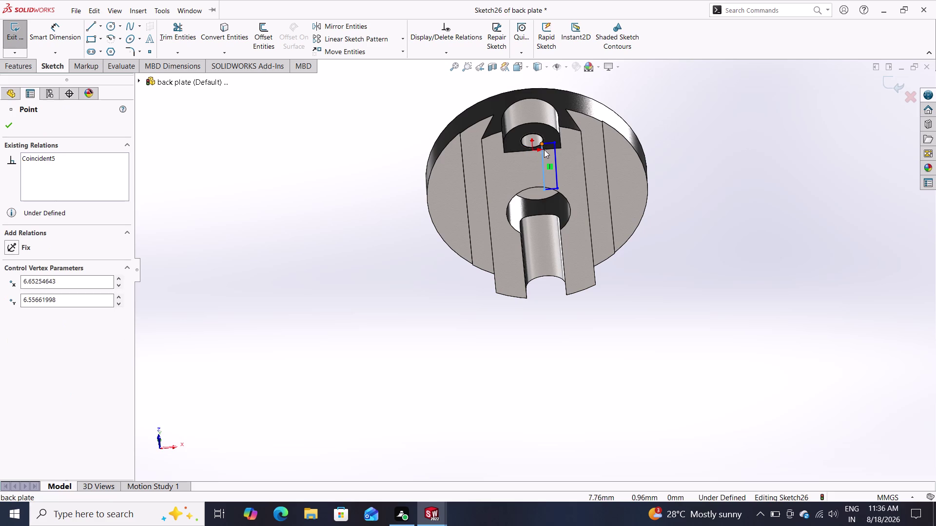
drag(543, 148, 549, 175)
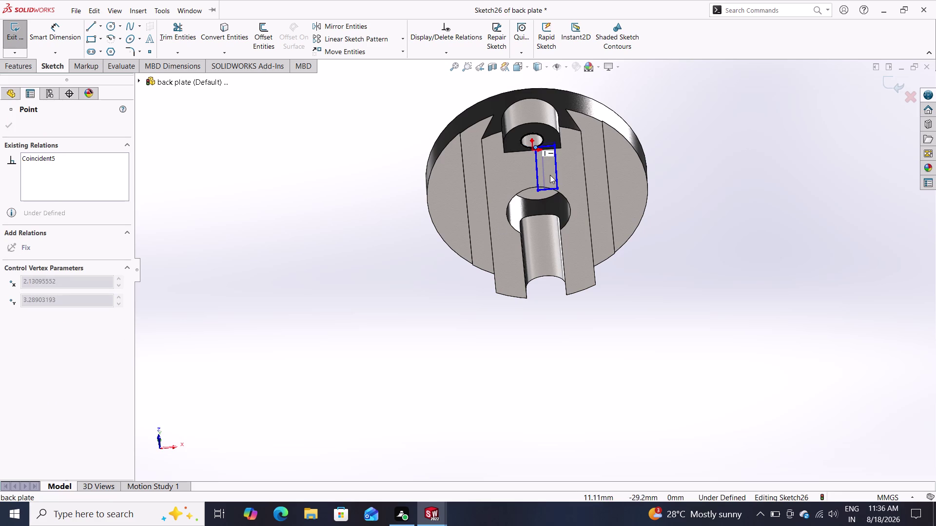
drag(550, 175, 550, 175)
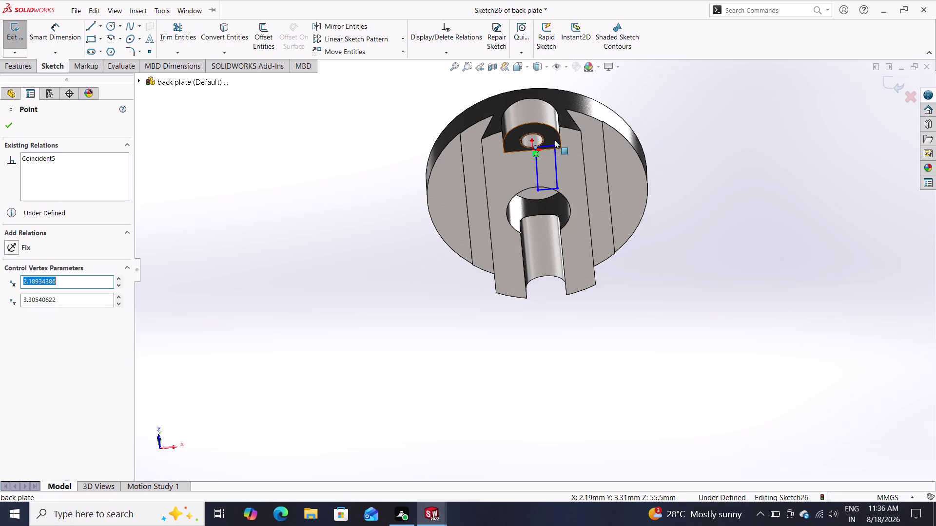
click(554, 147)
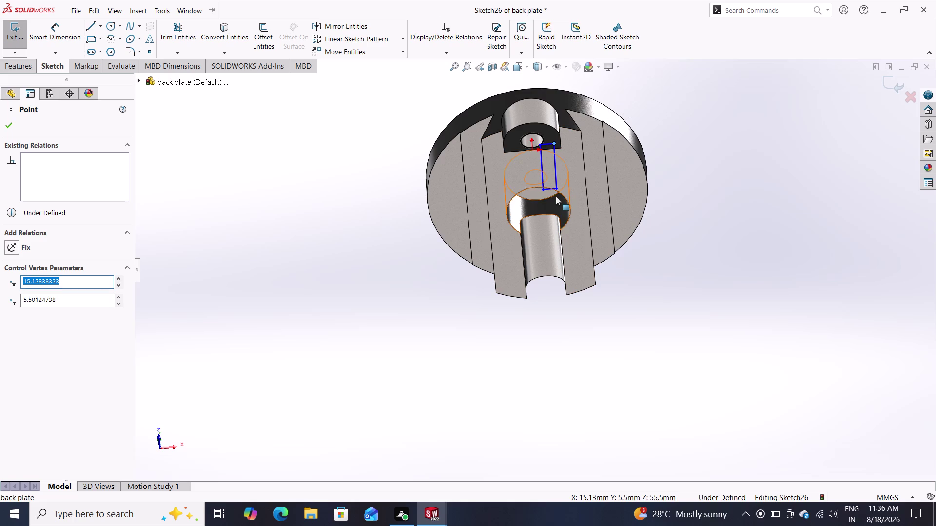
drag(556, 188, 552, 159)
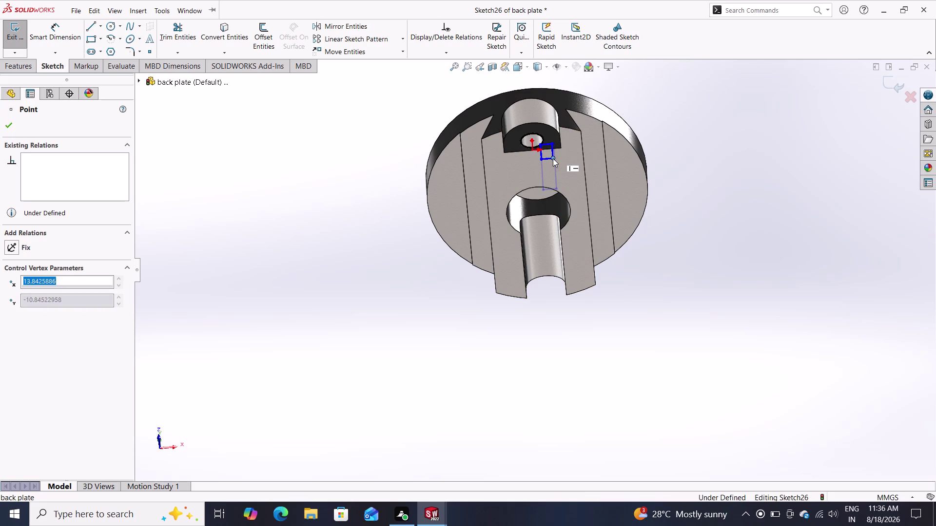
Resize the rectangle beside the small hole, adjusting its bottom line and height.
click(6, 128)
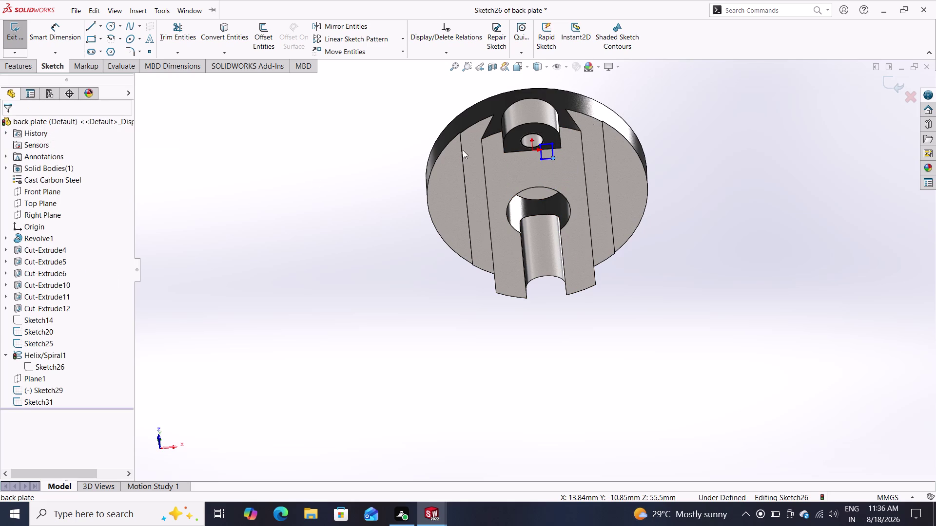
double_click(552, 157)
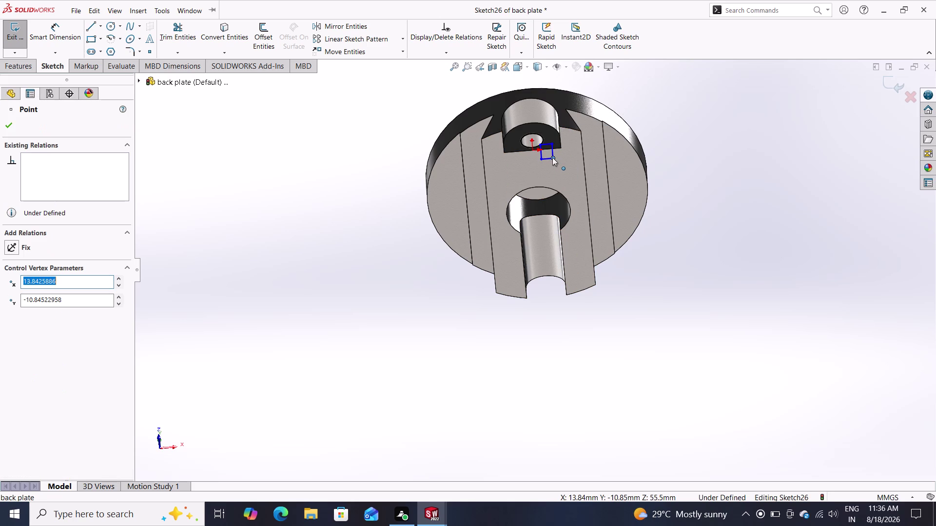
click(552, 157)
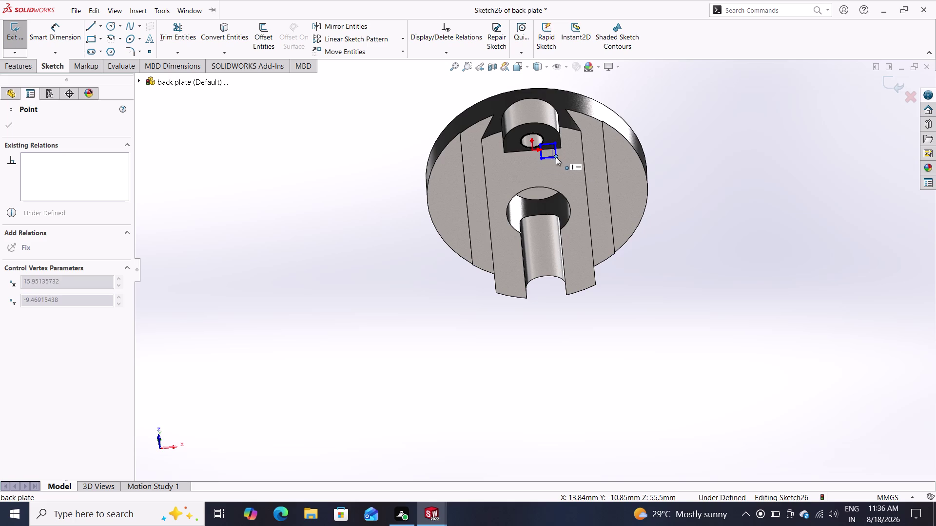
drag(541, 145, 590, 158)
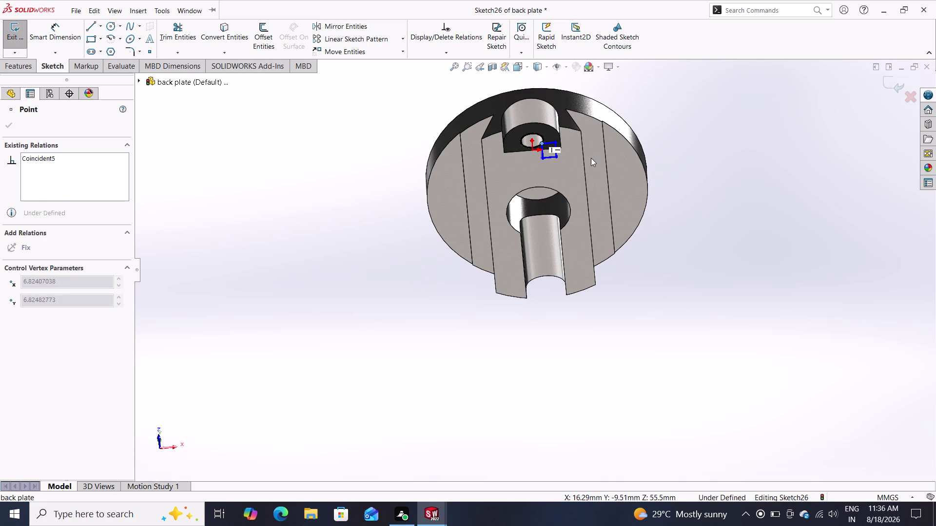
drag(590, 158, 577, 159)
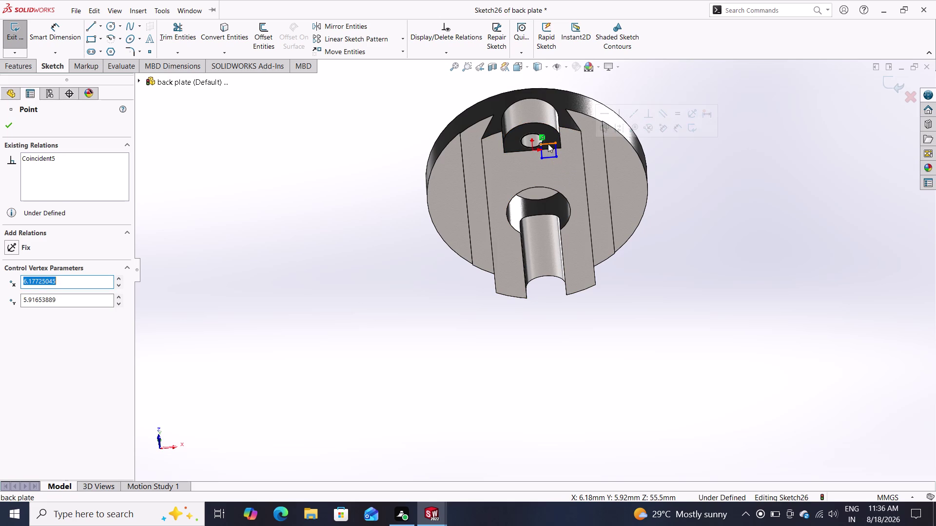
drag(548, 144, 601, 188)
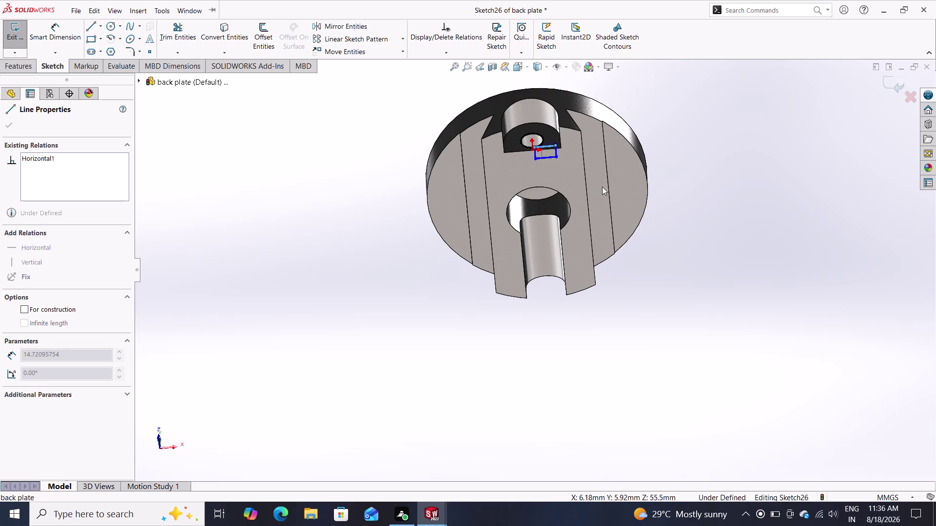
drag(602, 188, 548, 147)
drag(548, 147, 571, 152)
click(4, 128)
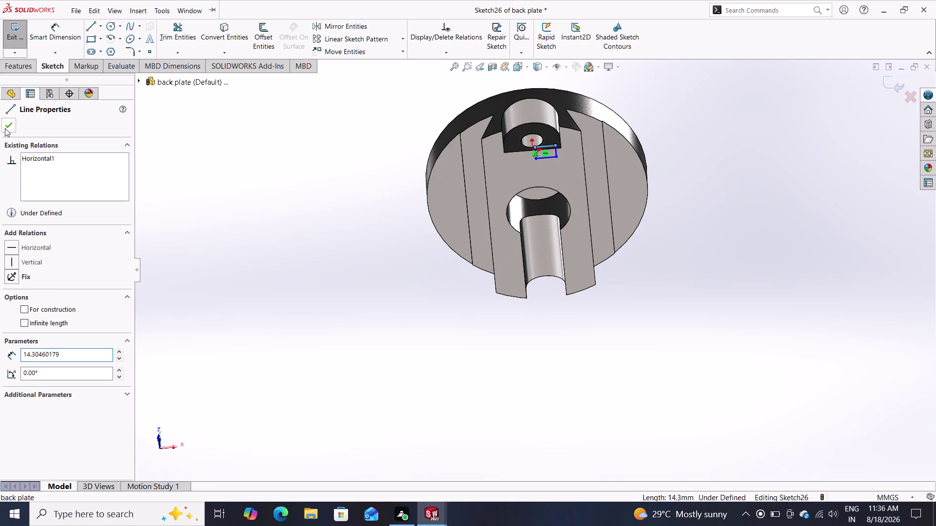
Select Sketch26 under Helix/Spiral1 to inspect its line and corner point.
right_click(686, 169)
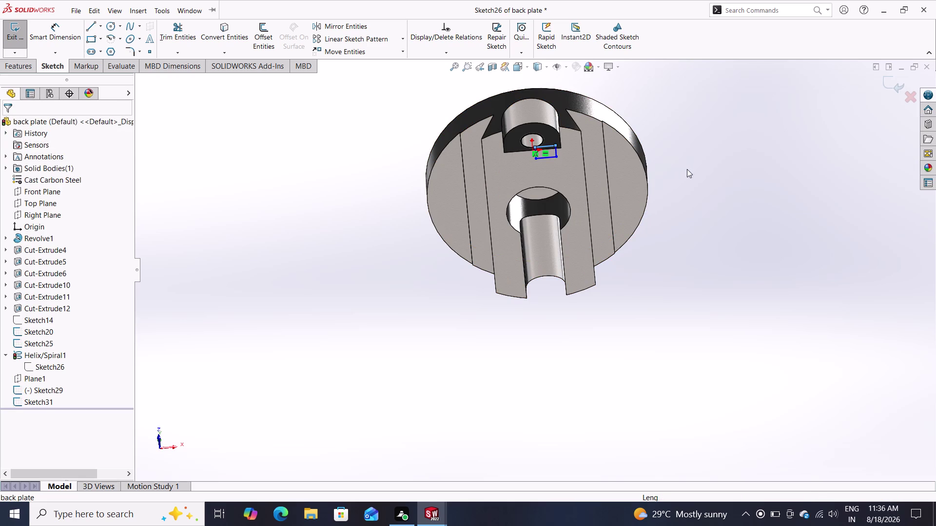
double_click(668, 183)
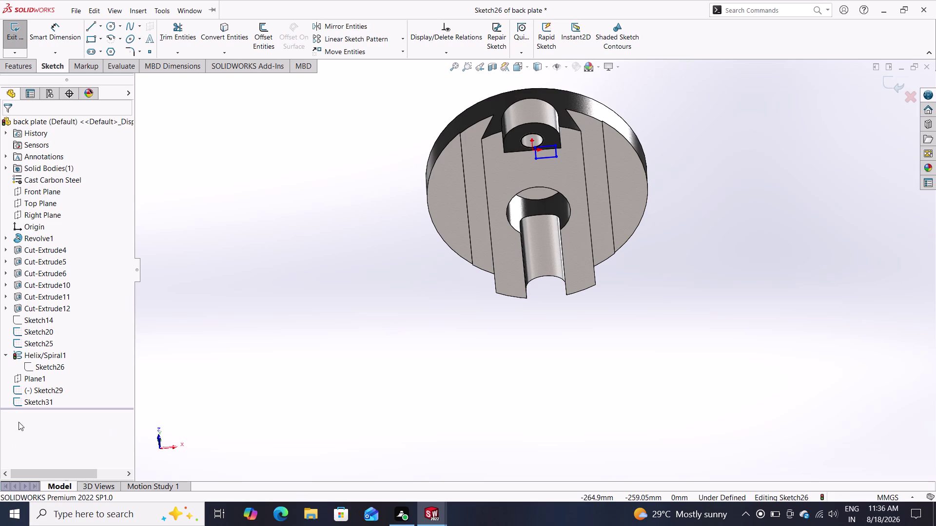
click(39, 365)
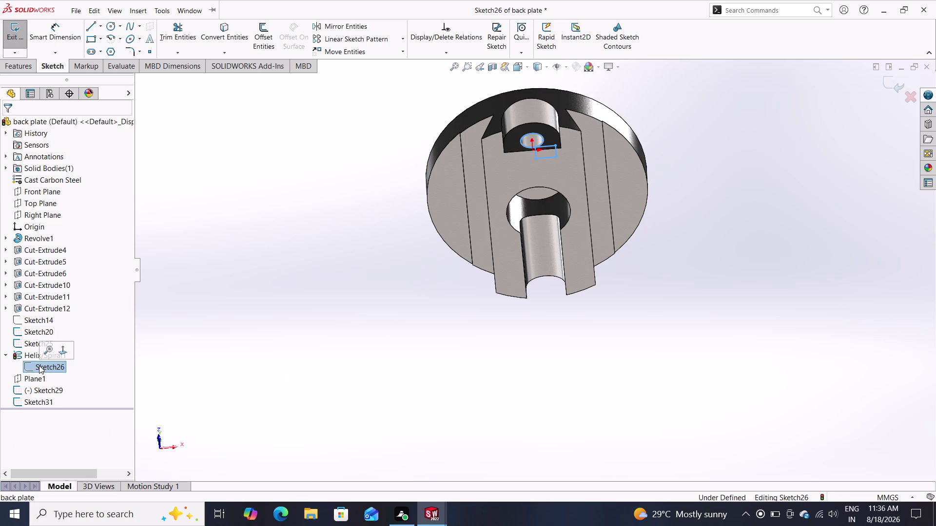
click(29, 354)
click(29, 355)
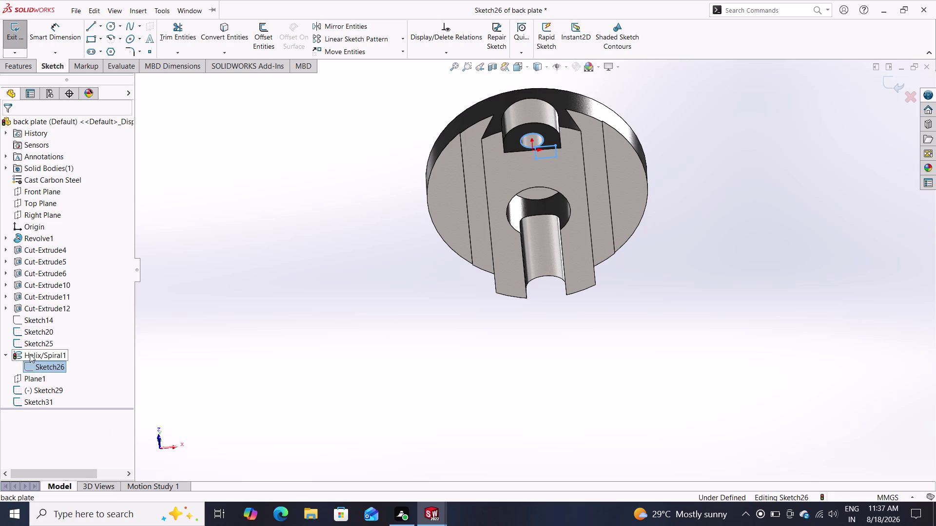
click(30, 355)
middle_drag(602, 246, 599, 146)
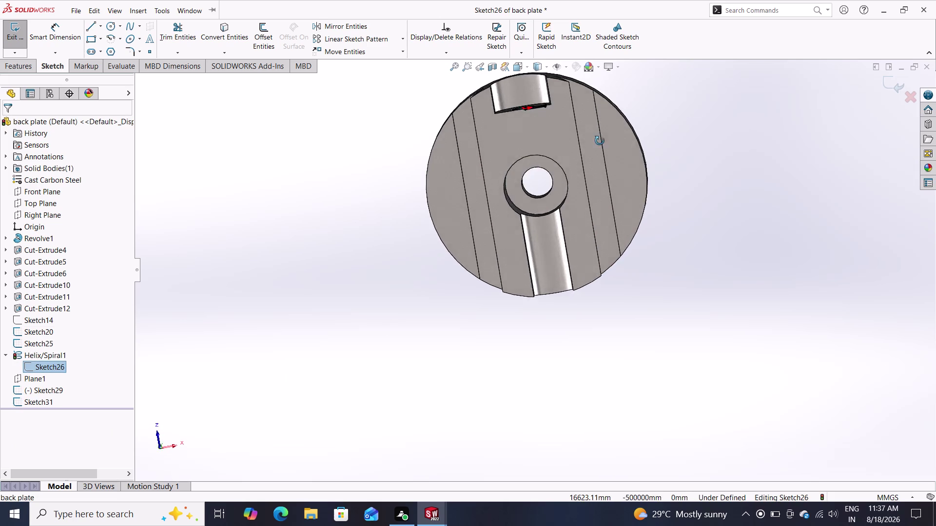
middle_drag(598, 146, 617, 182)
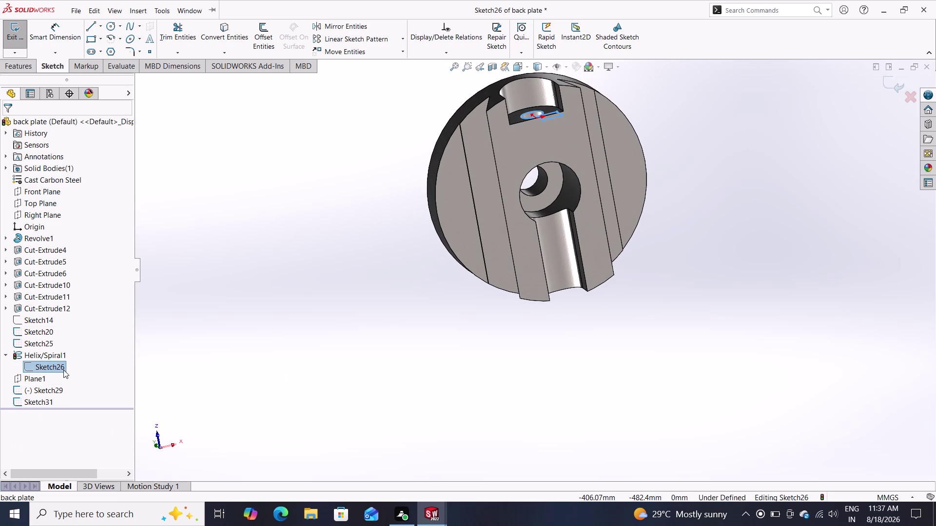
right_click(60, 367)
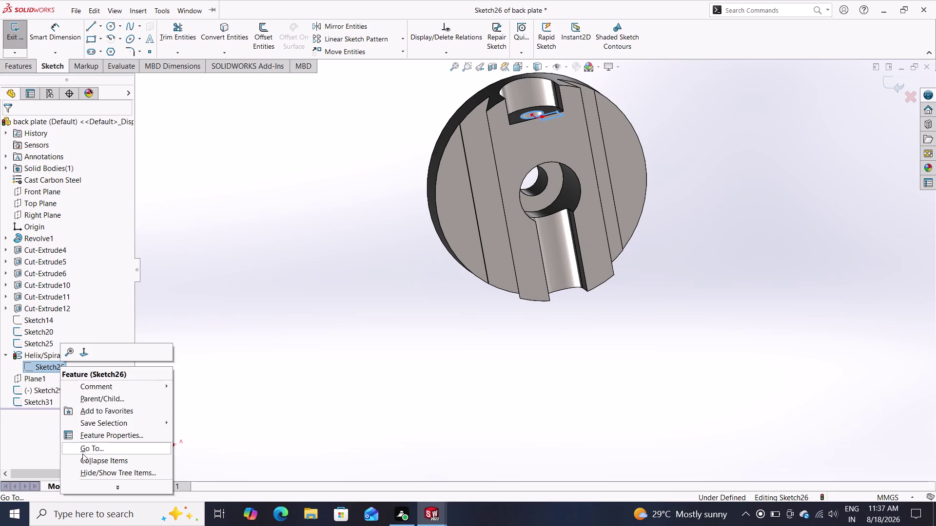
click(40, 356)
right_click(39, 356)
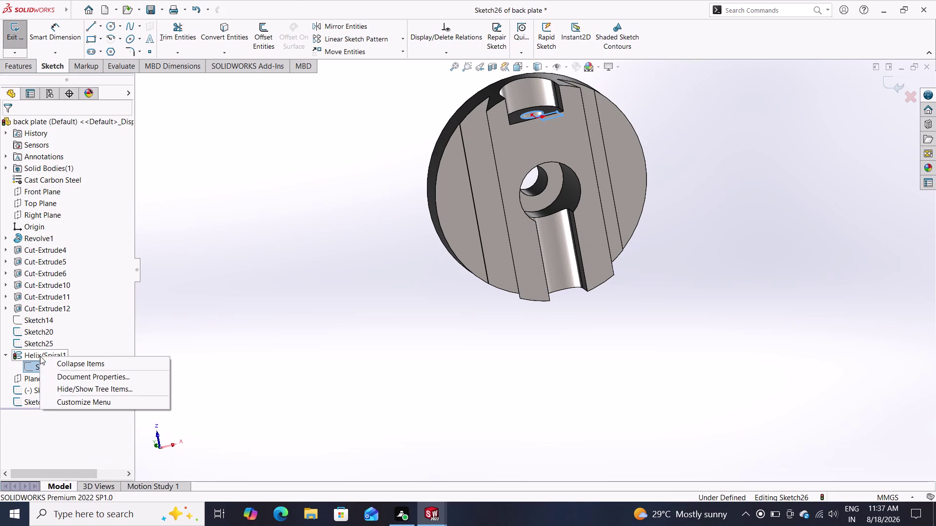
click(59, 393)
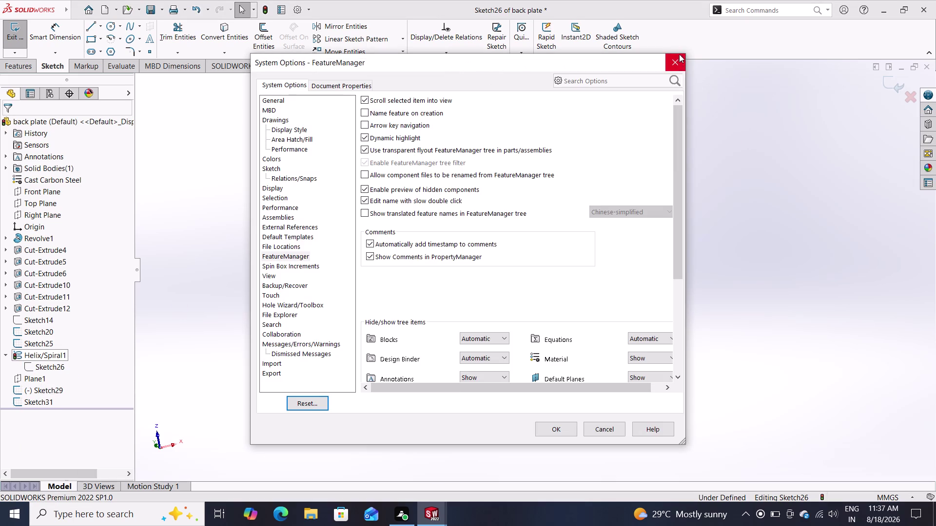
click(679, 66)
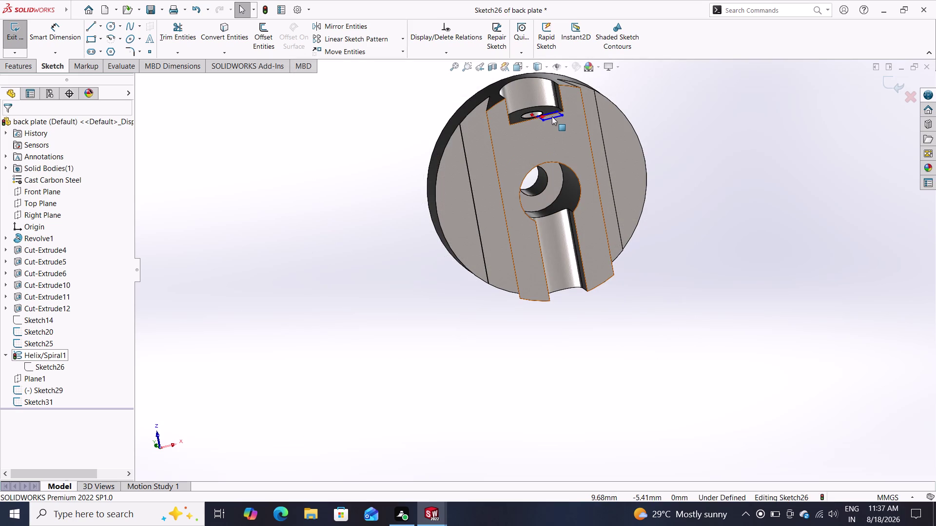
Drag Sketch26's point to several positions to test its freedom.
drag(544, 120, 561, 202)
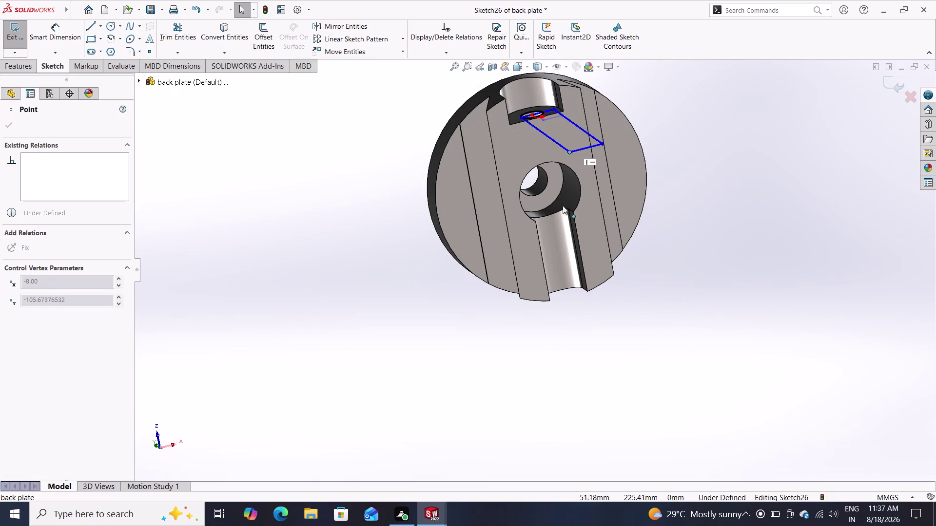
drag(562, 203, 524, 119)
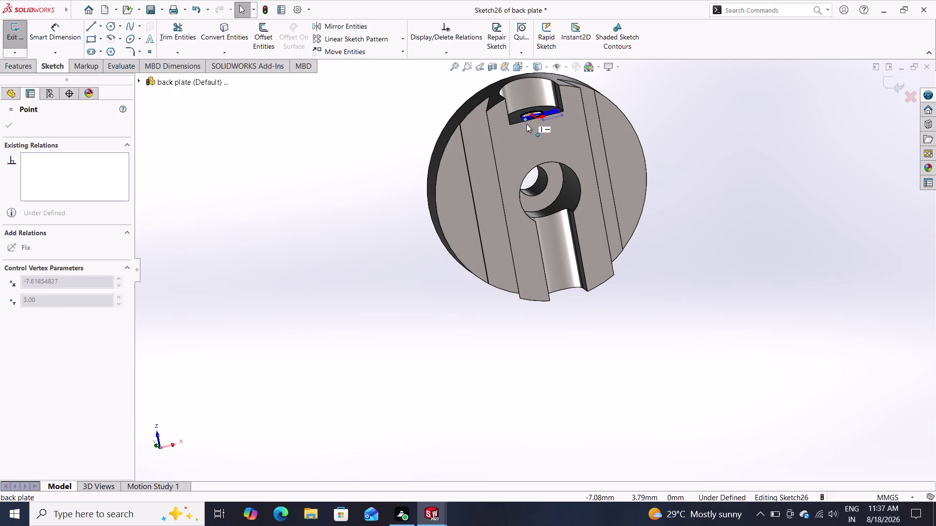
drag(525, 120, 543, 127)
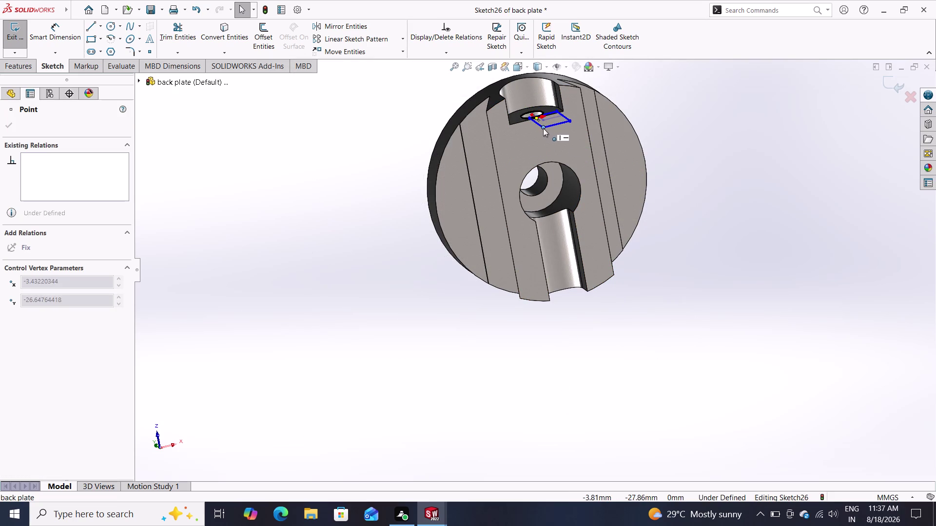
drag(543, 128, 553, 125)
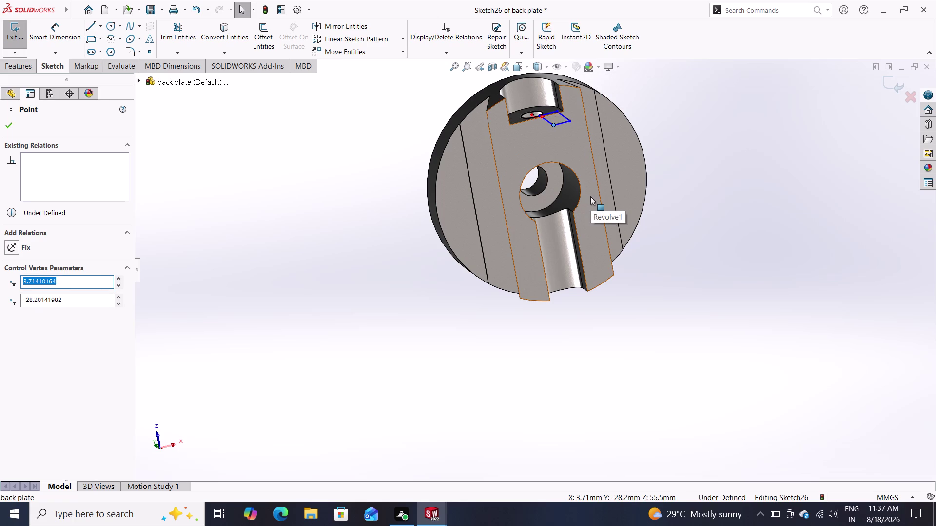
click(10, 131)
Undo all eleven point moves with Ctrl+Z.
key(ctrl+z)
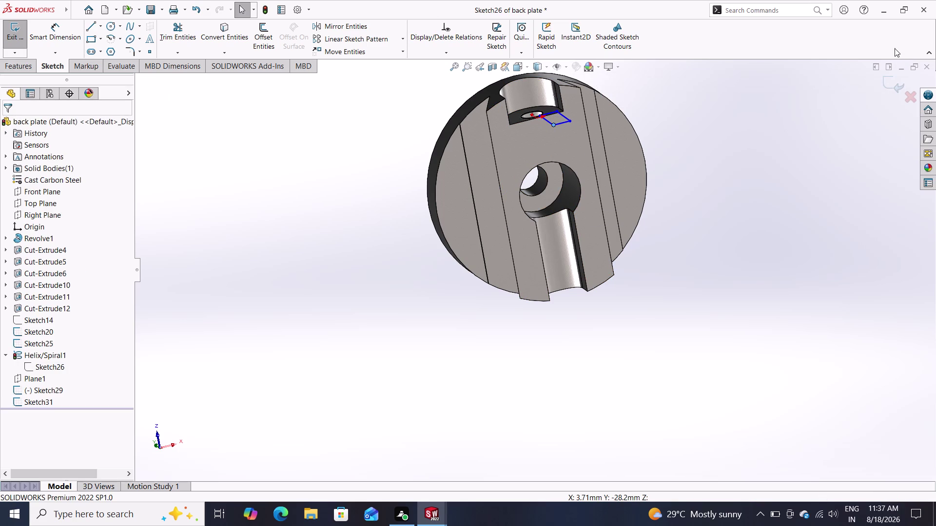
key(ctrl+z)
key(ctrl+z)
key(ctrl+z)
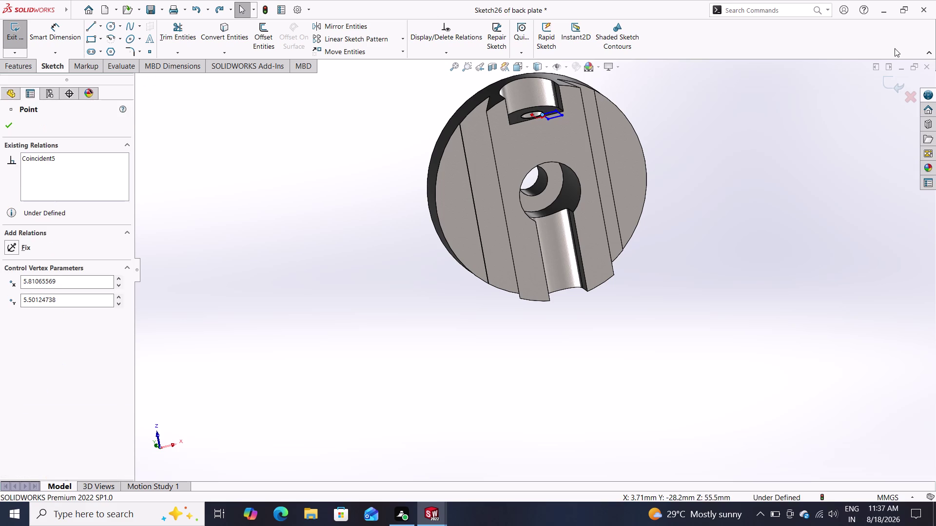
key(ctrl+z)
key(ctrl+z)
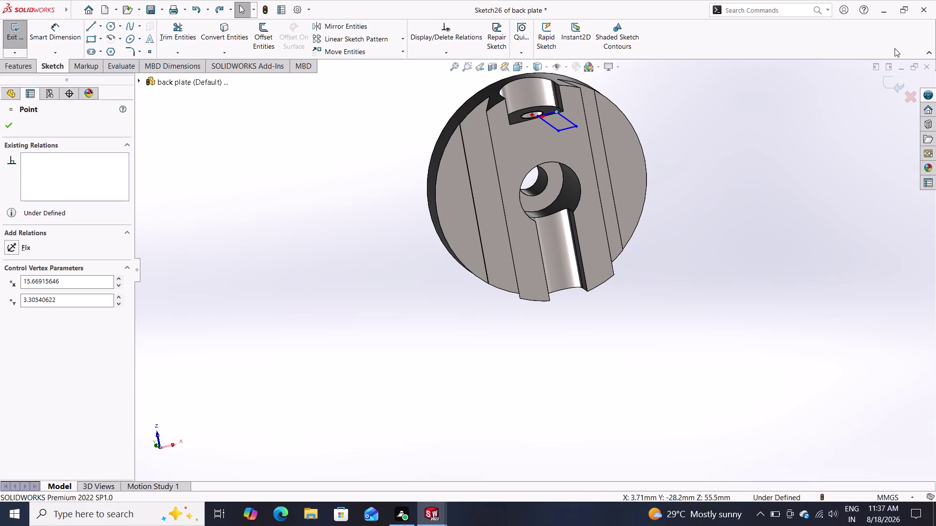
key(ctrl+z)
key(ctrl+z)
key(ctrl+z)
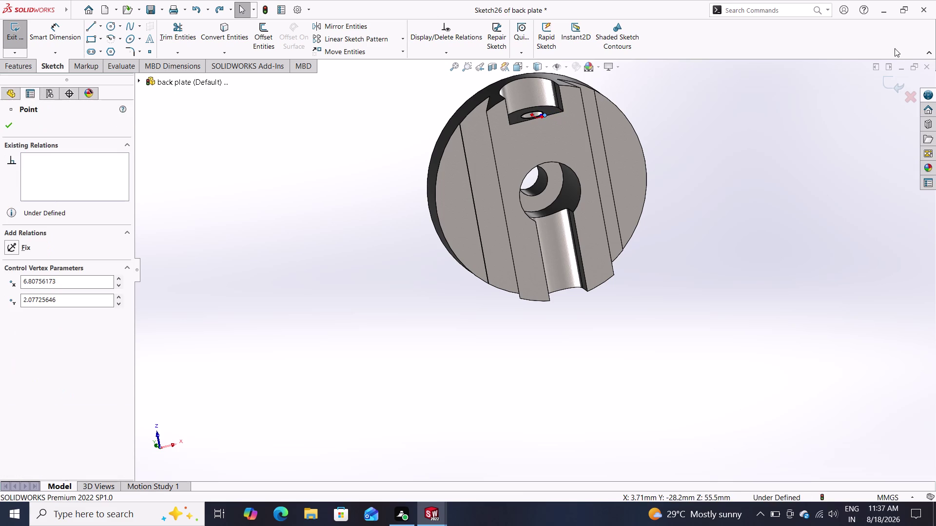
key(ctrl+z)
key(ctrl+z)
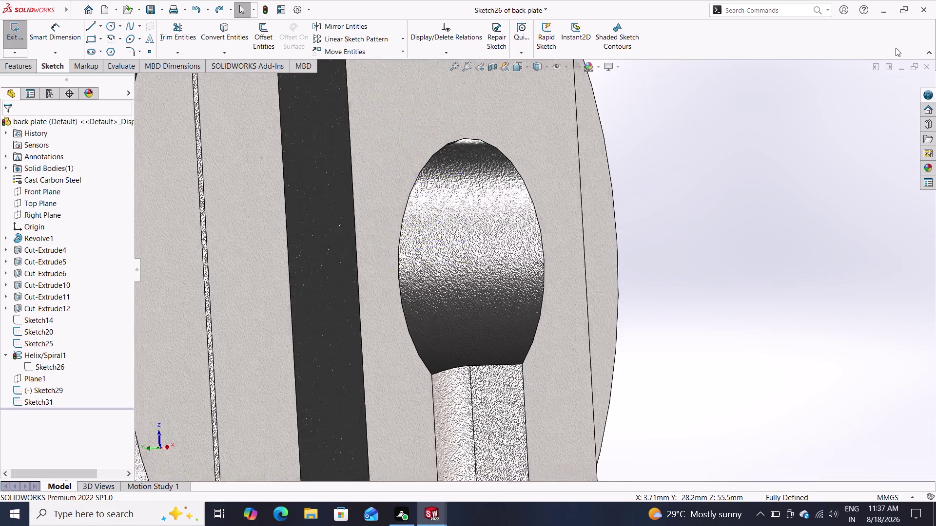
Orbit to the hole and select the helix to inspect it.
middle_drag(484, 294, 483, 299)
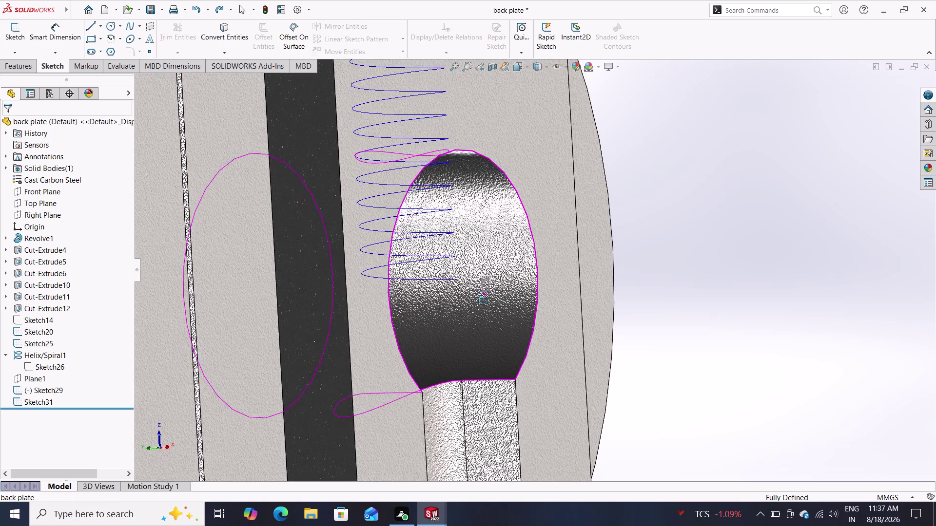
middle_drag(483, 299, 478, 367)
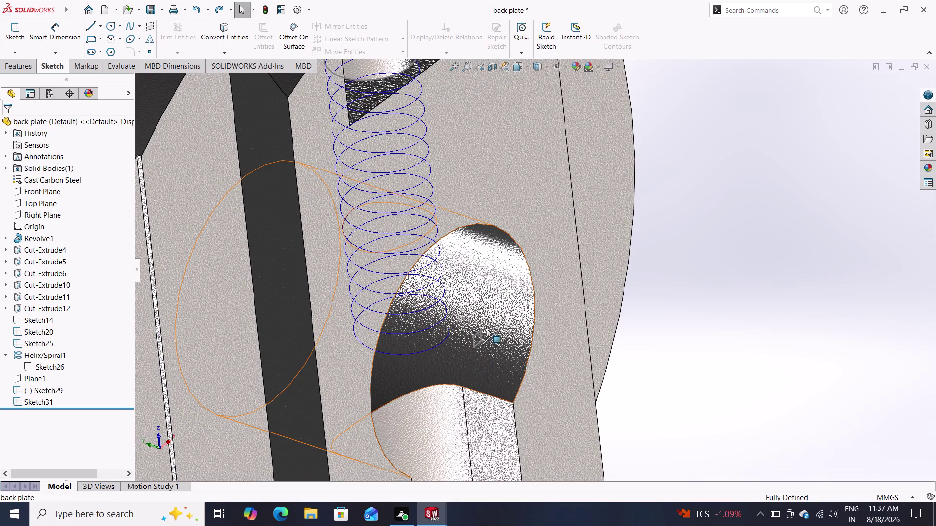
click(443, 341)
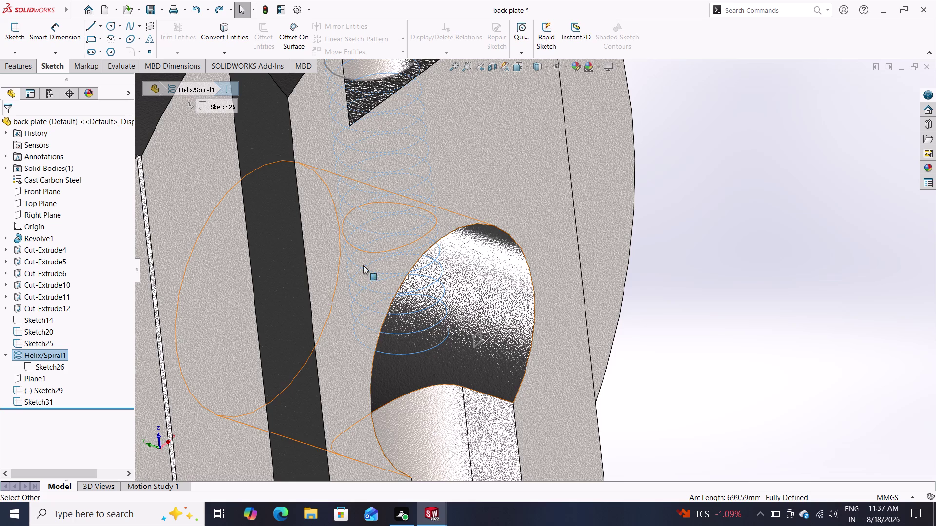
click(816, 186)
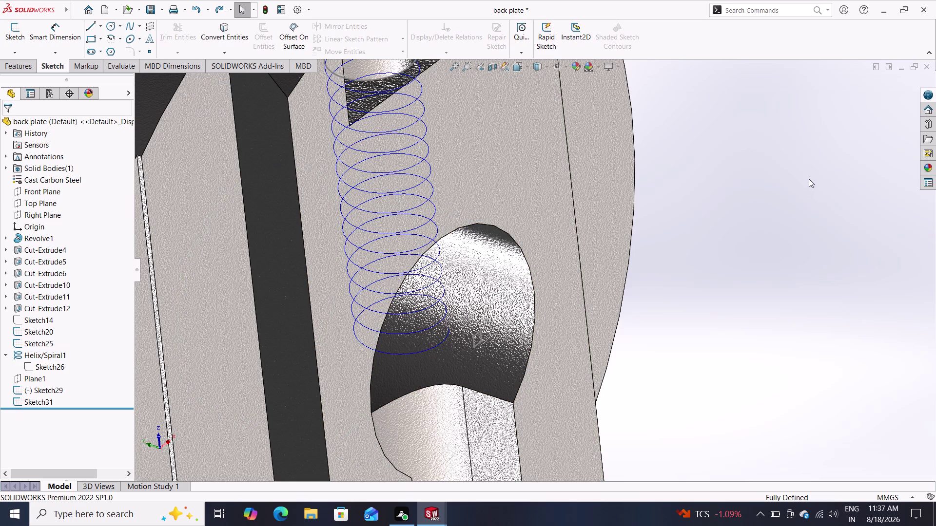
Switch to the Features tab and orbit around the helix in the hole.
click(24, 70)
click(34, 65)
click(54, 65)
click(29, 67)
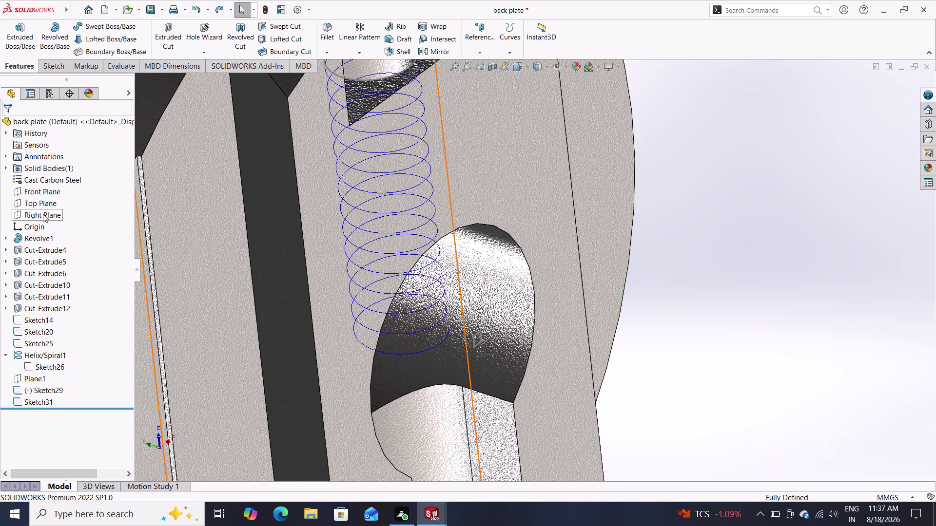
middle_drag(925, 171, 876, 203)
middle_drag(876, 203, 873, 203)
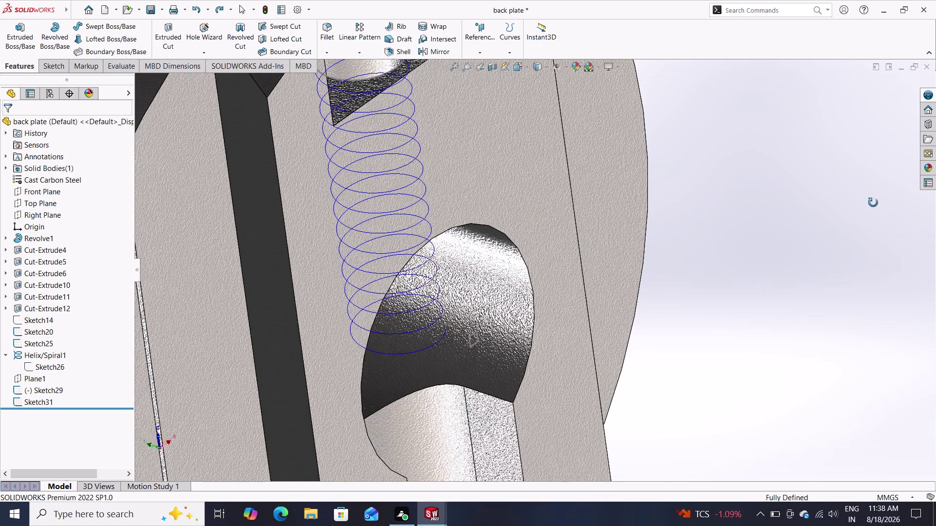
middle_drag(874, 202, 856, 202)
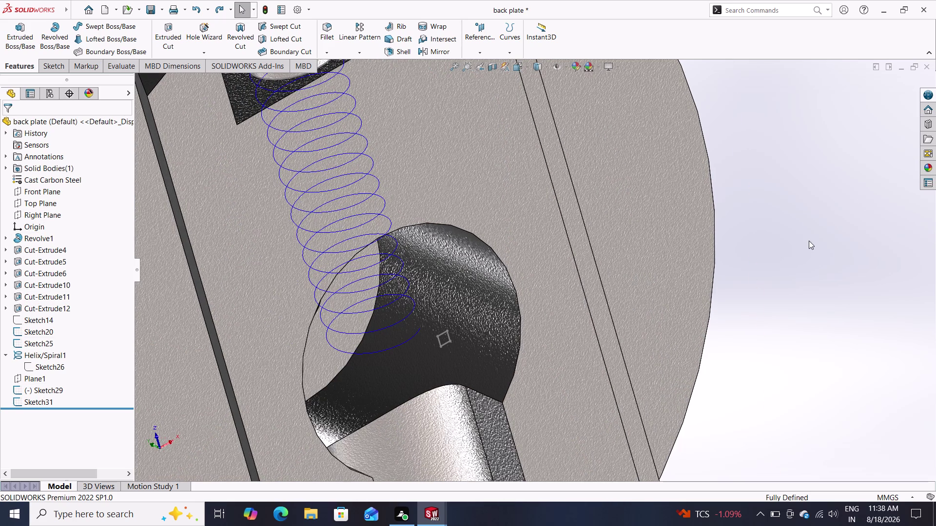
scroll(down, 3)
scroll(up, 3)
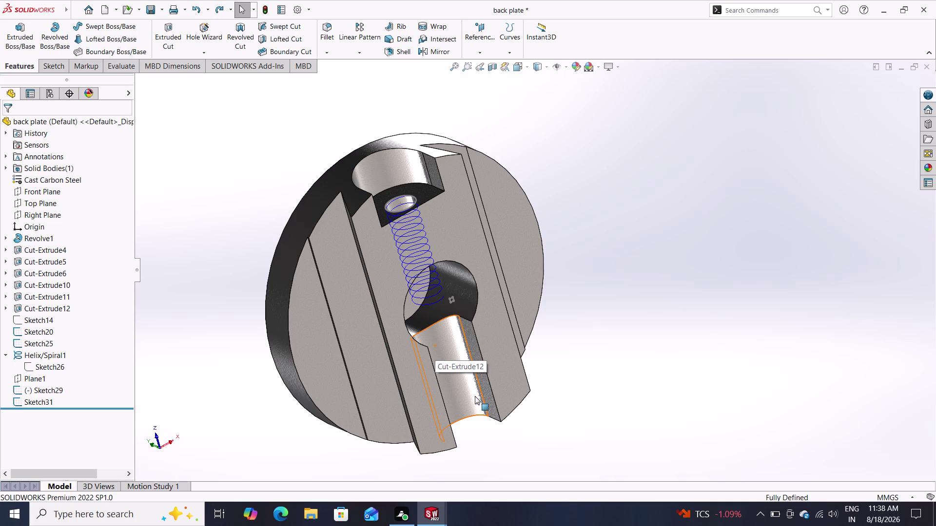
Select Top Plane and orbit the plate to a near edge-on side view.
click(52, 205)
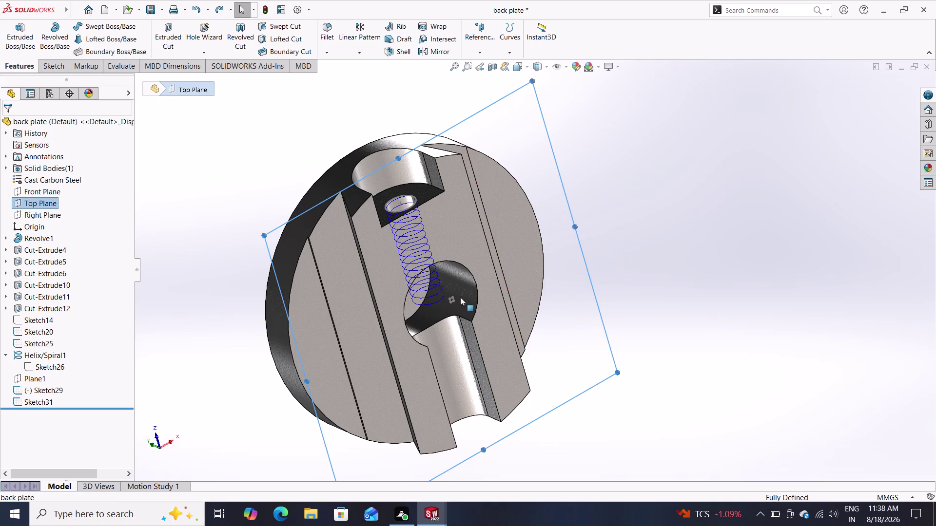
middle_drag(261, 177, 284, 195)
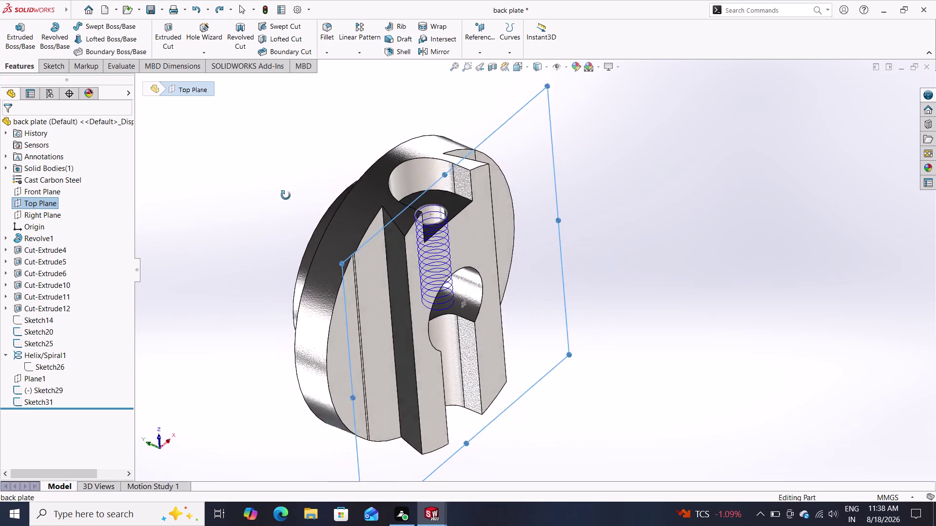
middle_drag(284, 195, 298, 301)
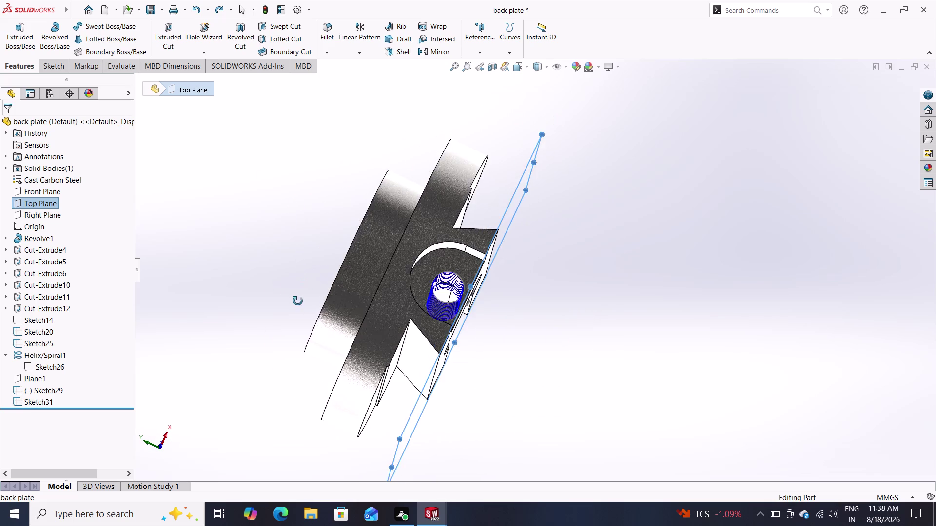
middle_drag(297, 301, 302, 294)
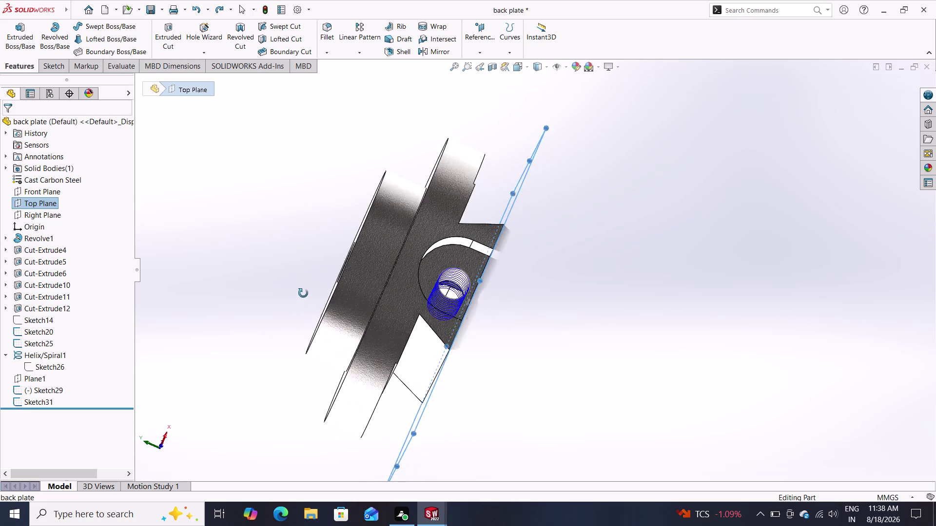
middle_drag(302, 294, 306, 288)
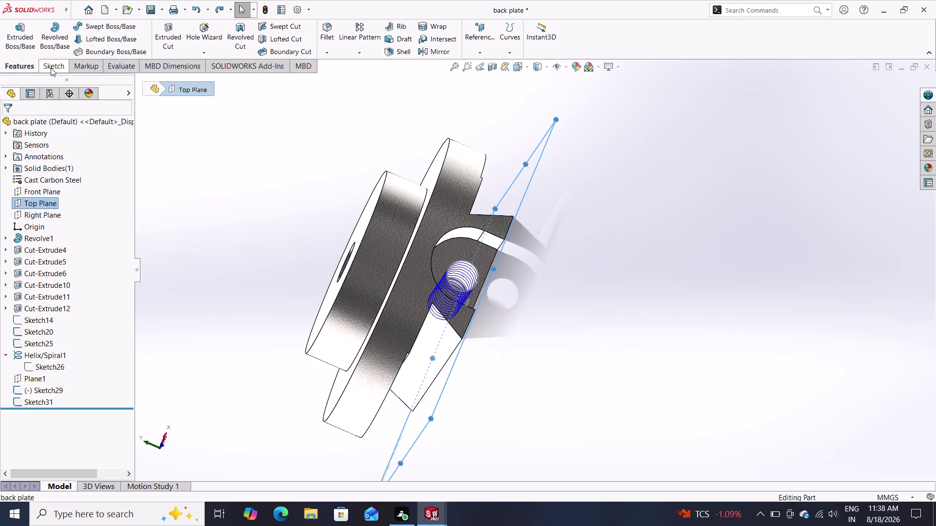
Exit the sketch, briefly select hole sketch Sketch20, and return to Features.
click(21, 68)
click(63, 66)
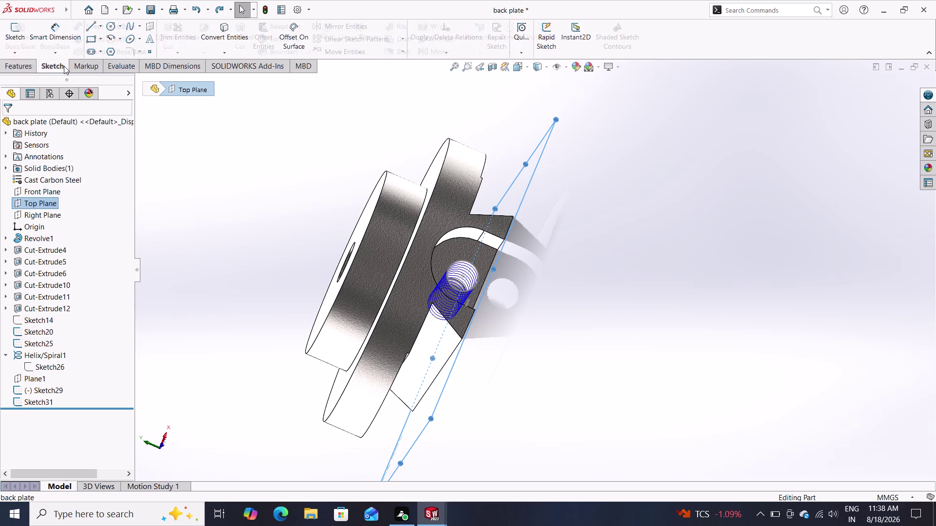
click(91, 67)
click(51, 69)
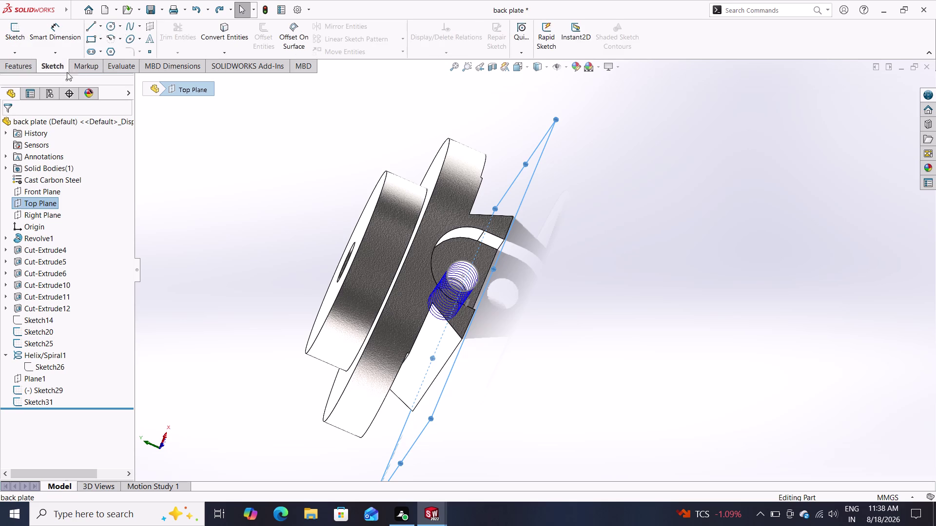
click(474, 285)
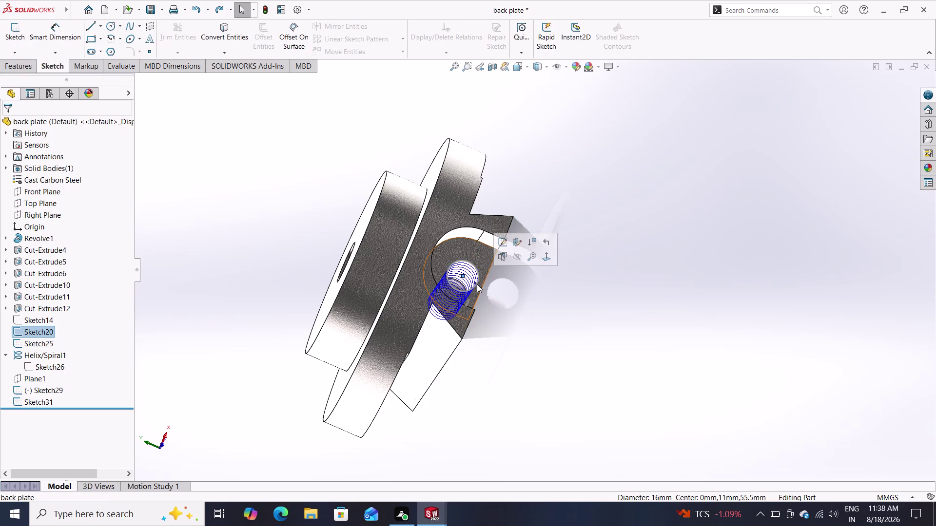
click(539, 323)
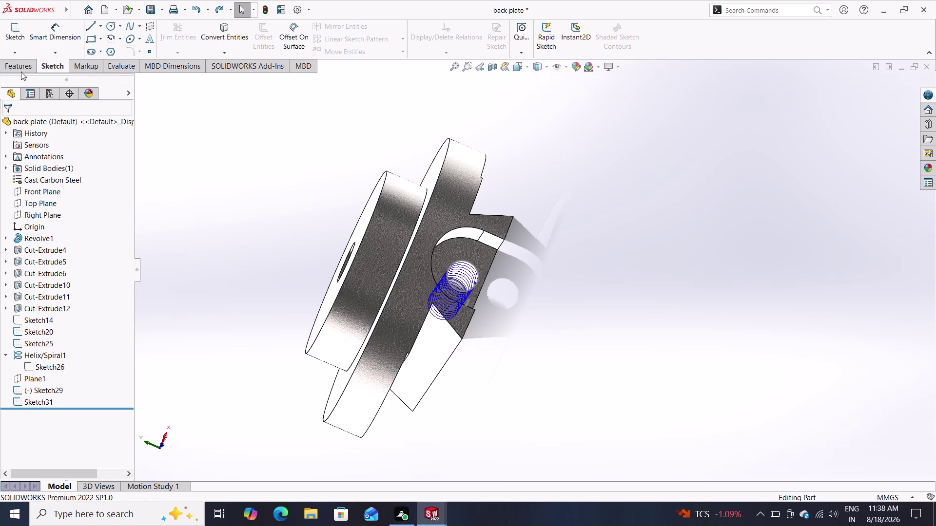
click(15, 69)
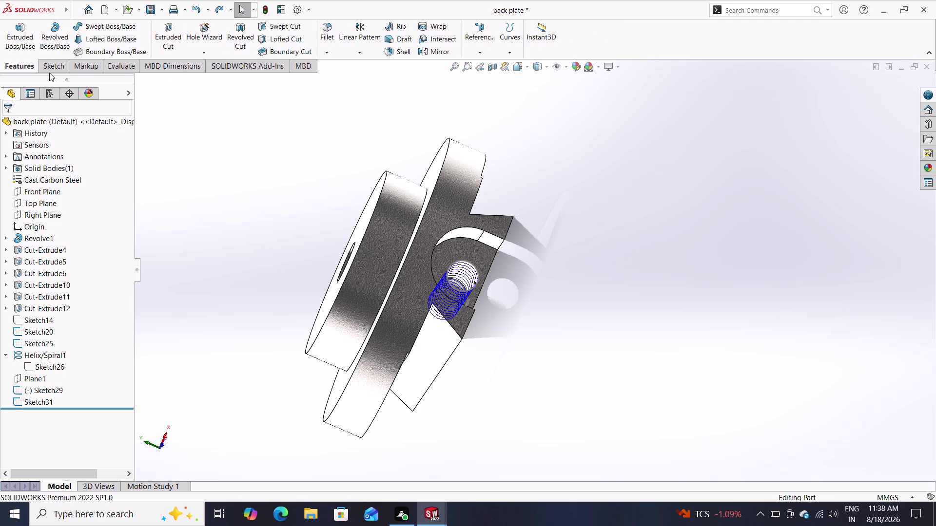
click(481, 36)
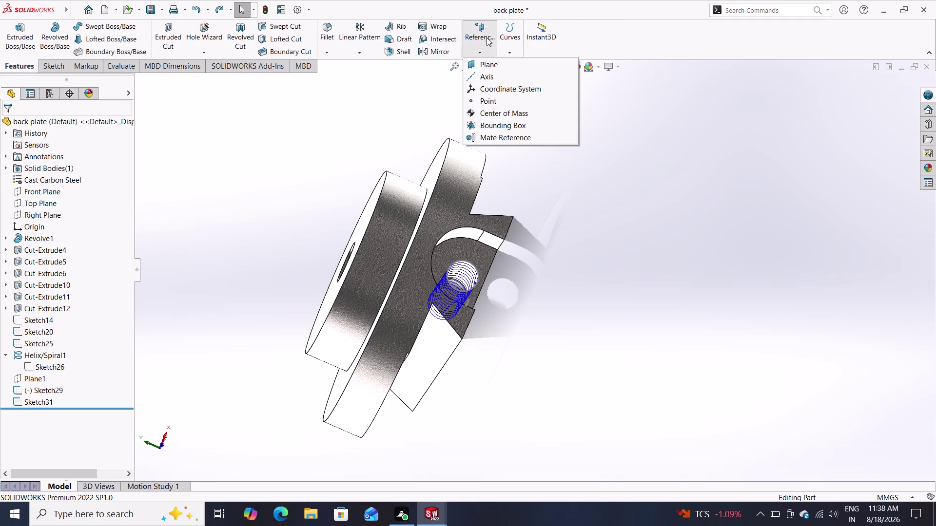
click(489, 69)
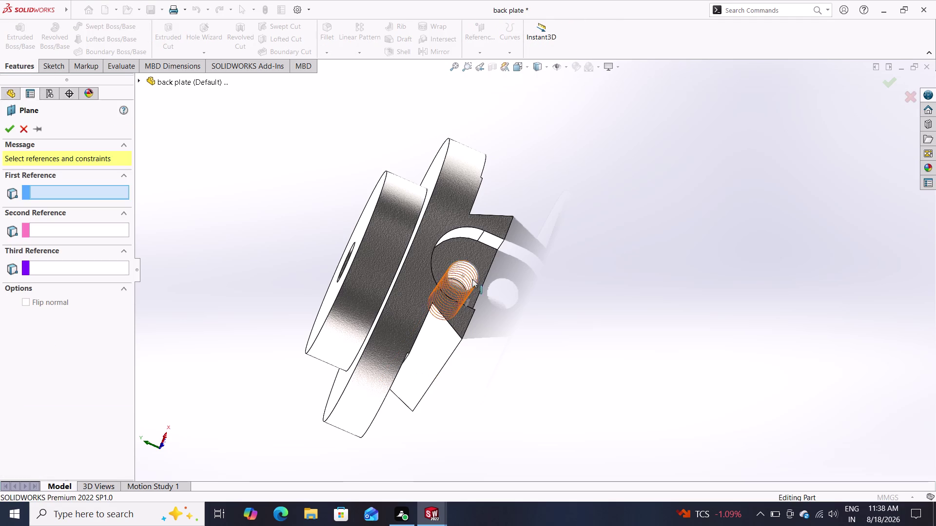
double_click(477, 281)
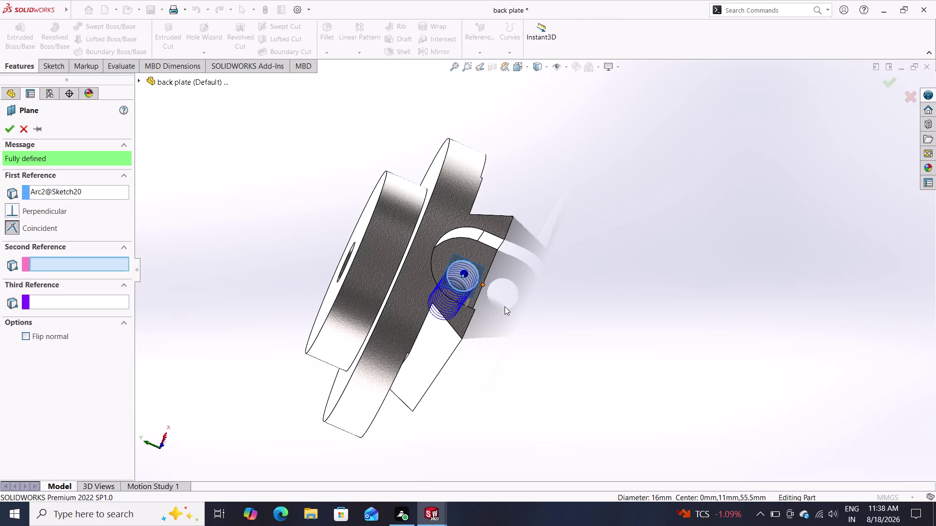
middle_drag(505, 310, 482, 286)
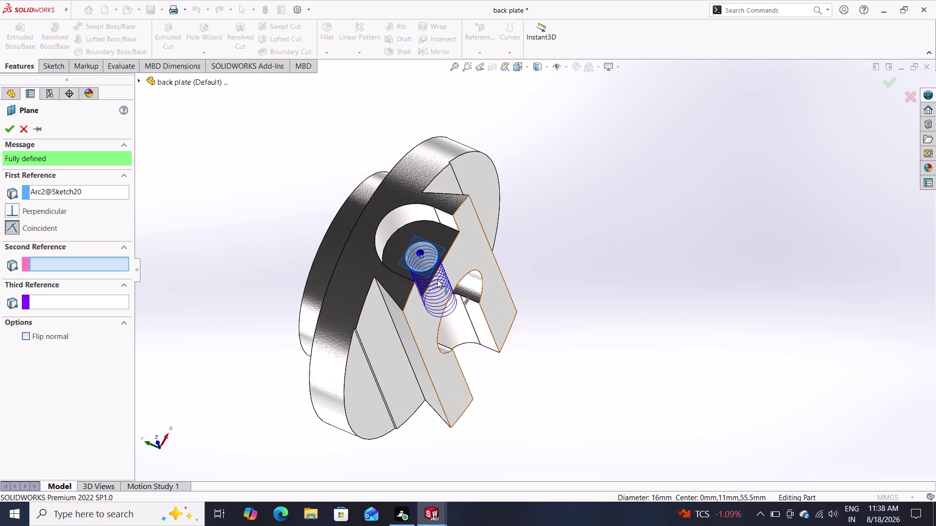
click(446, 279)
click(446, 279)
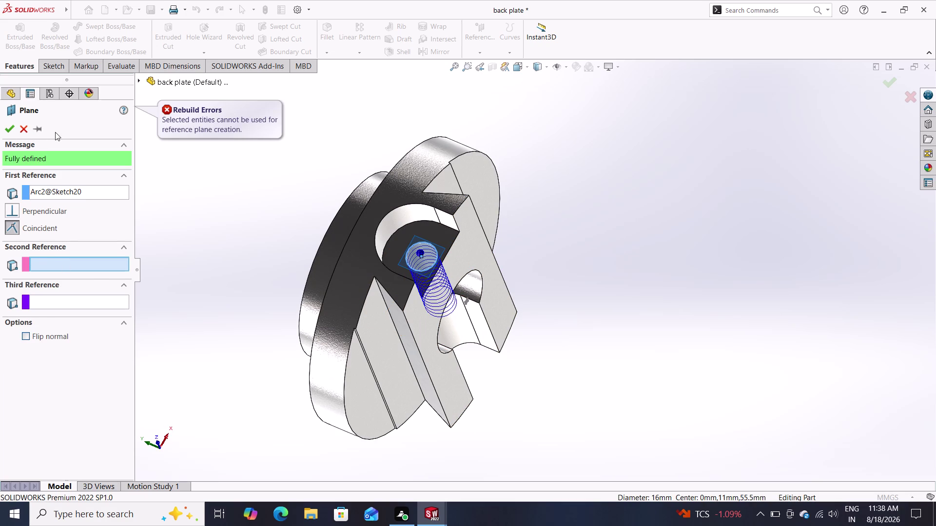
click(22, 126)
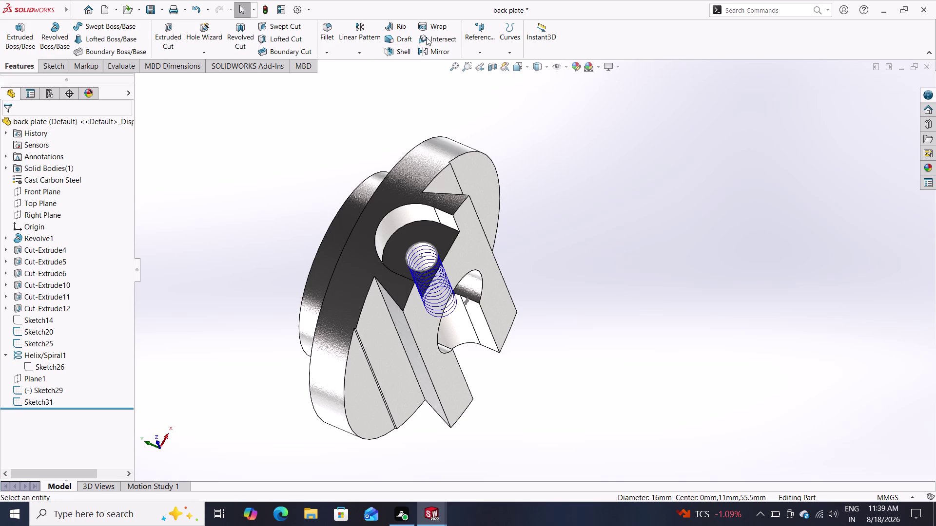
click(473, 34)
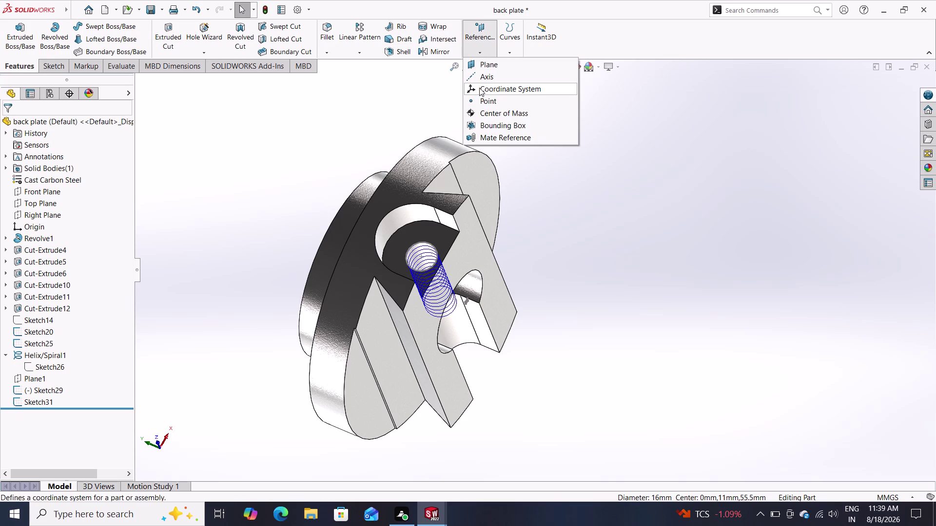
Start a new reference plane on Top Plane and orbit to its preview.
click(483, 67)
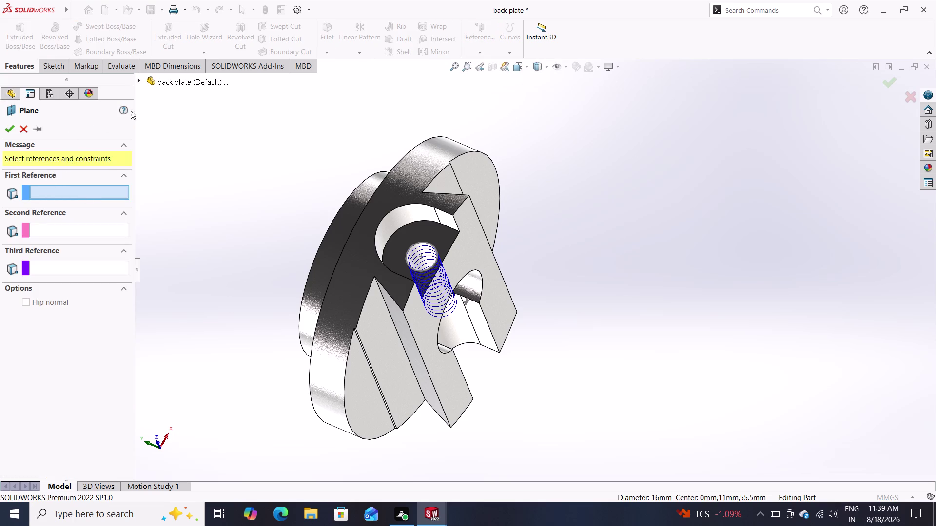
click(140, 79)
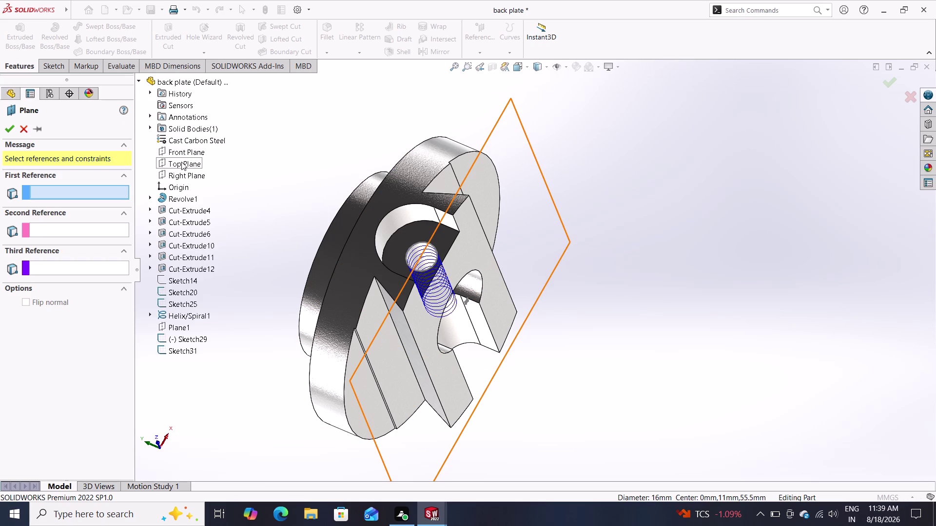
click(180, 161)
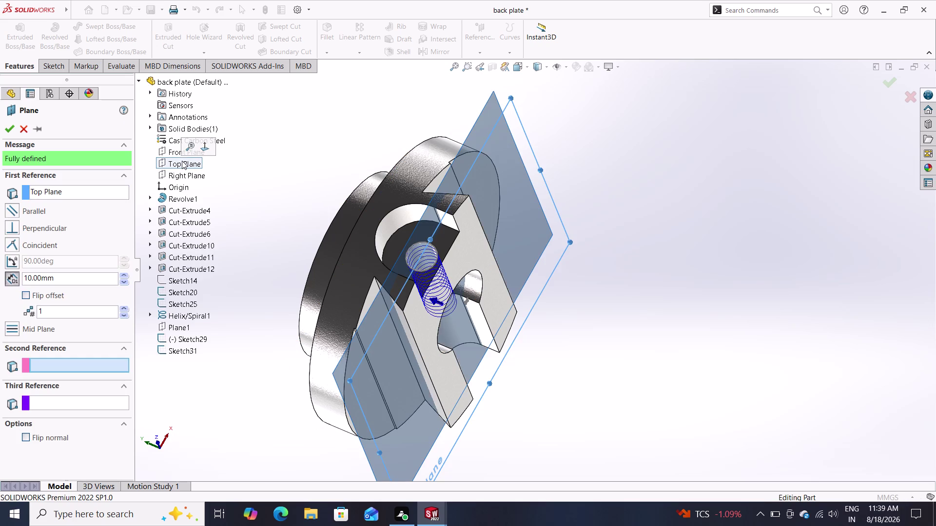
middle_drag(249, 213, 248, 214)
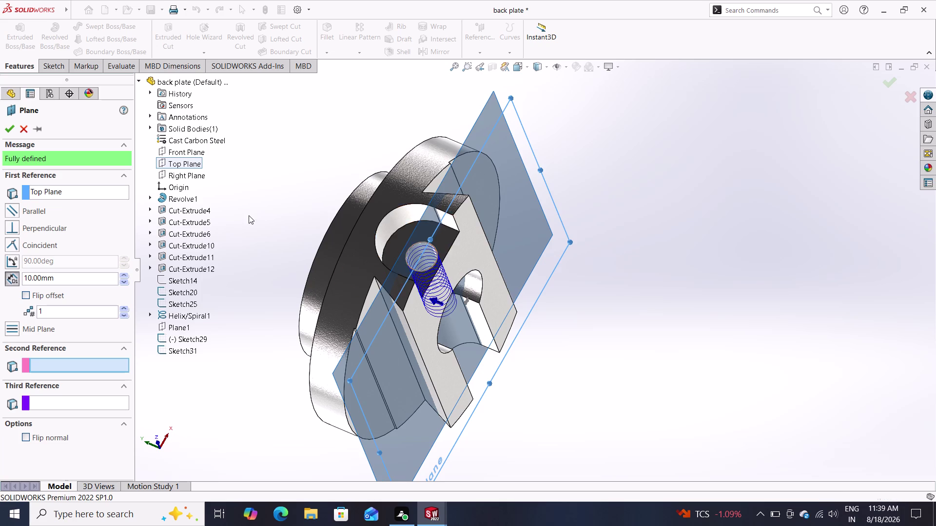
middle_drag(249, 214, 268, 252)
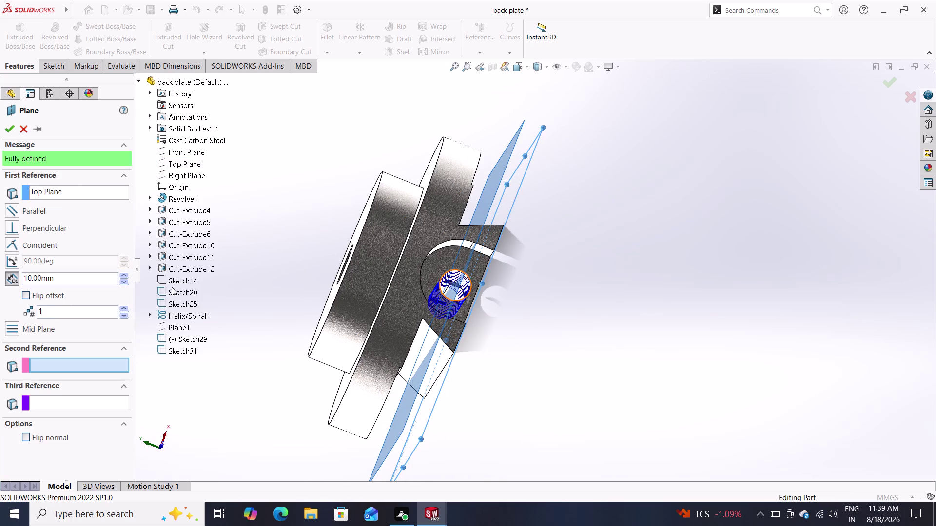
Try offsets of 20 and 10 mm, then retype the offset as 5.
click(123, 282)
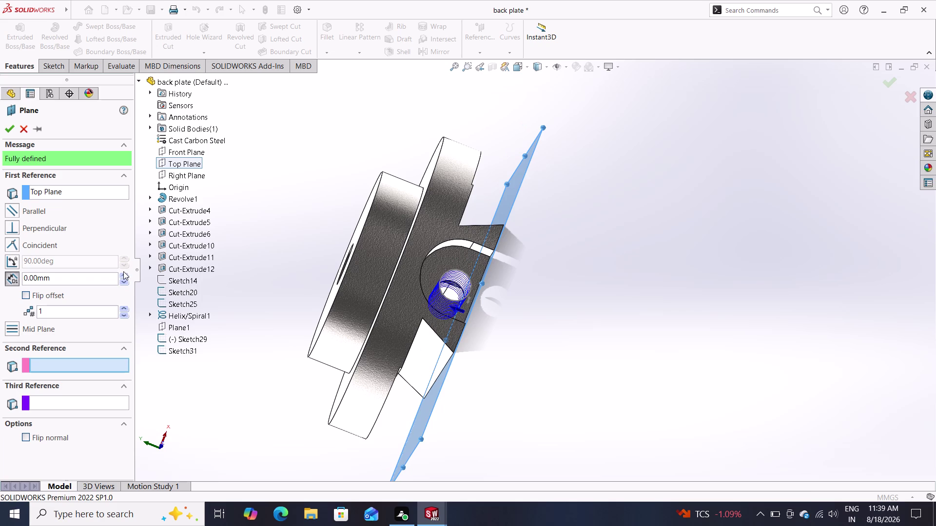
double_click(126, 274)
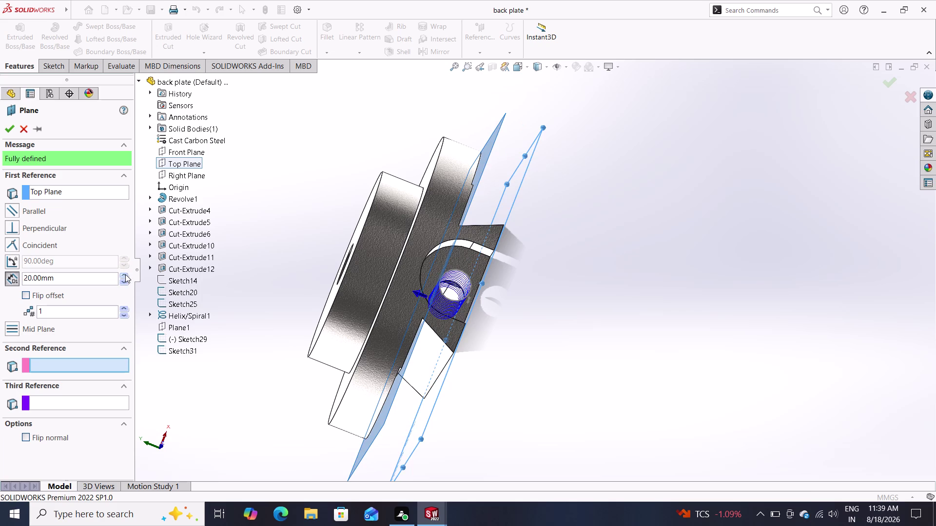
click(124, 283)
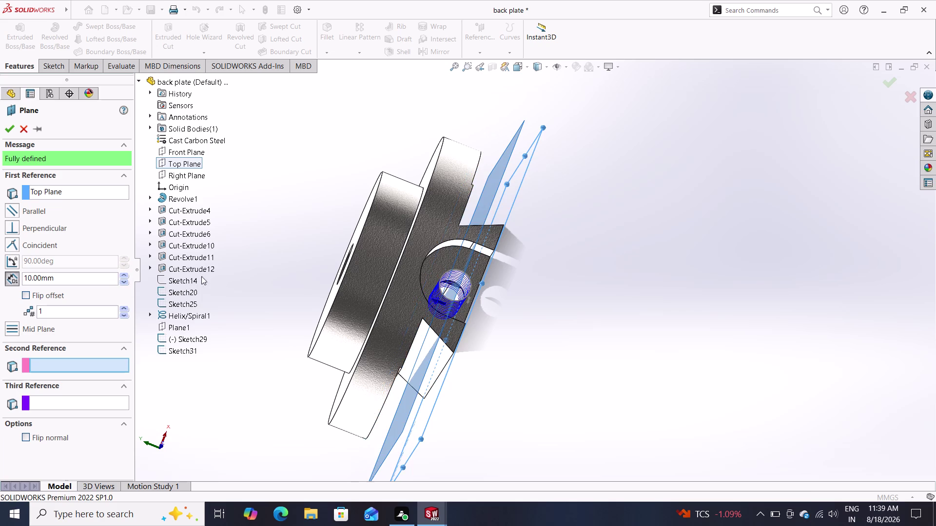
middle_drag(585, 364, 569, 348)
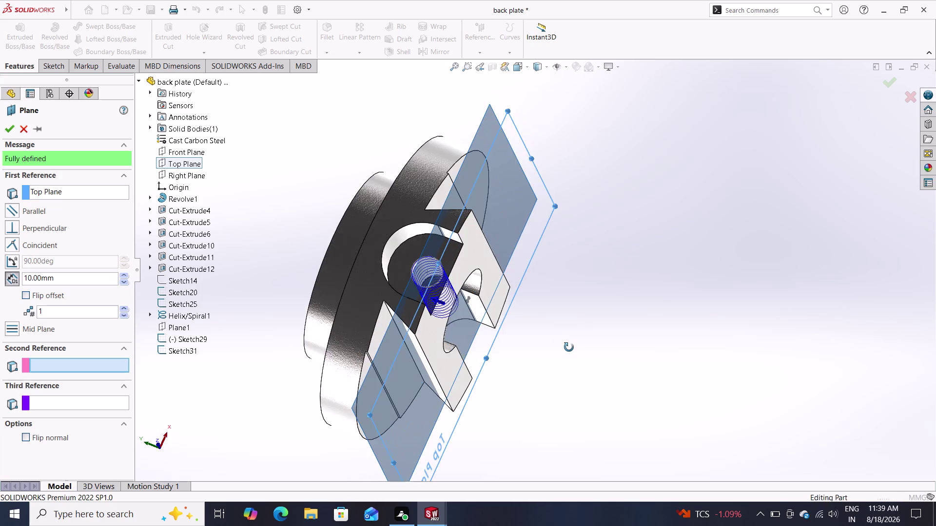
middle_drag(569, 347, 563, 319)
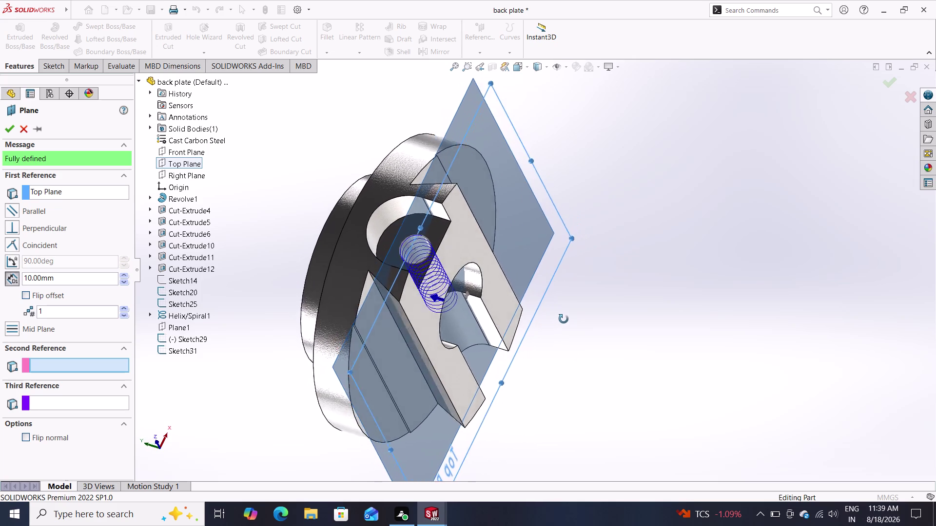
middle_drag(563, 319, 512, 238)
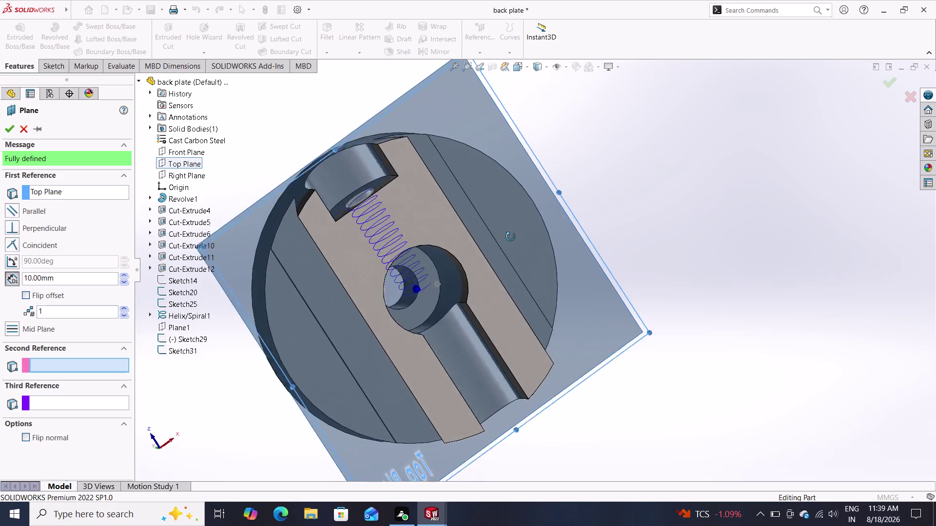
middle_drag(511, 237, 597, 170)
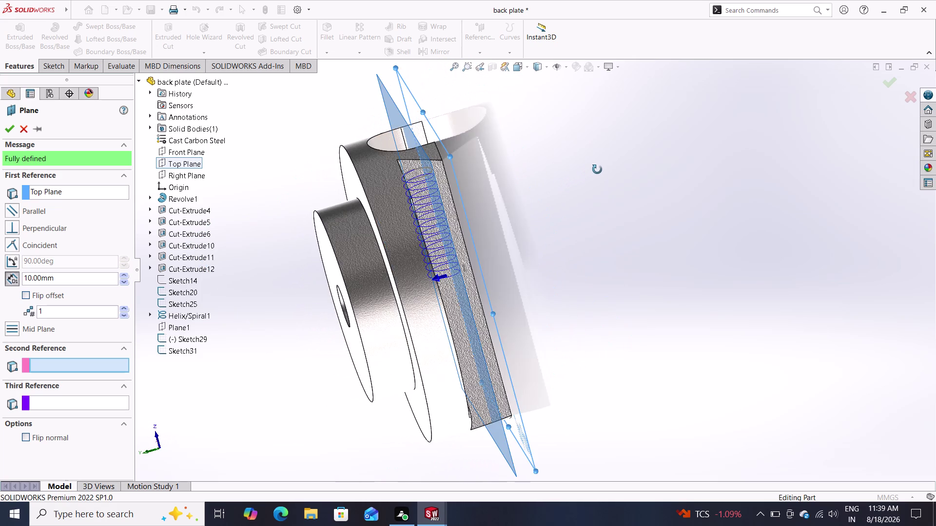
middle_drag(597, 170, 593, 240)
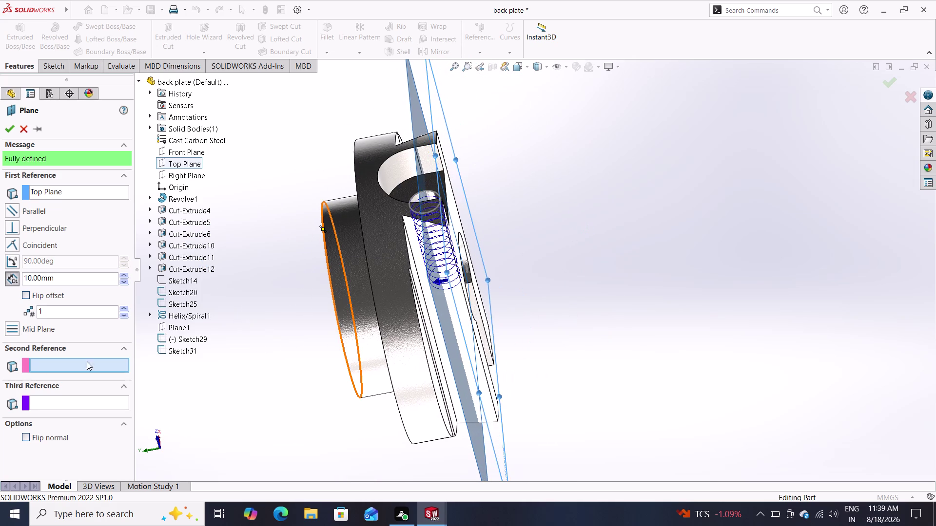
drag(66, 280, 0, 279)
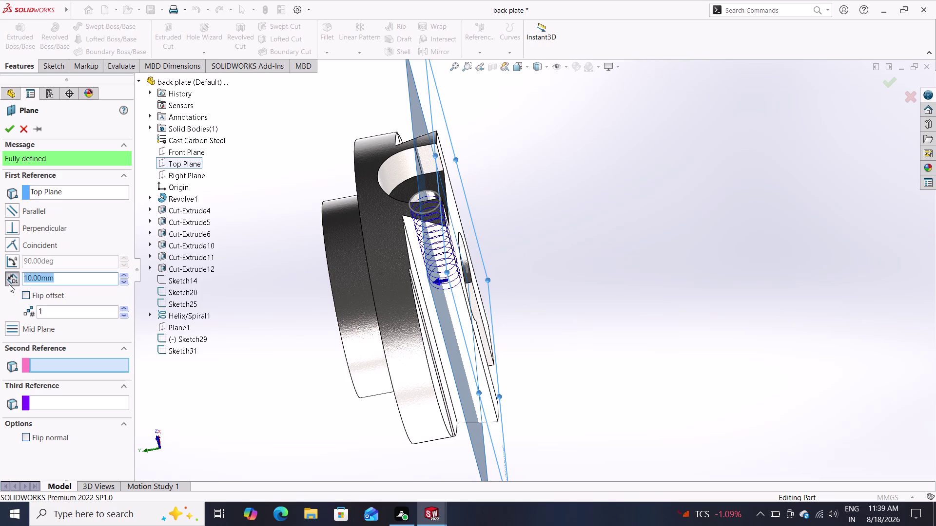
key(5)
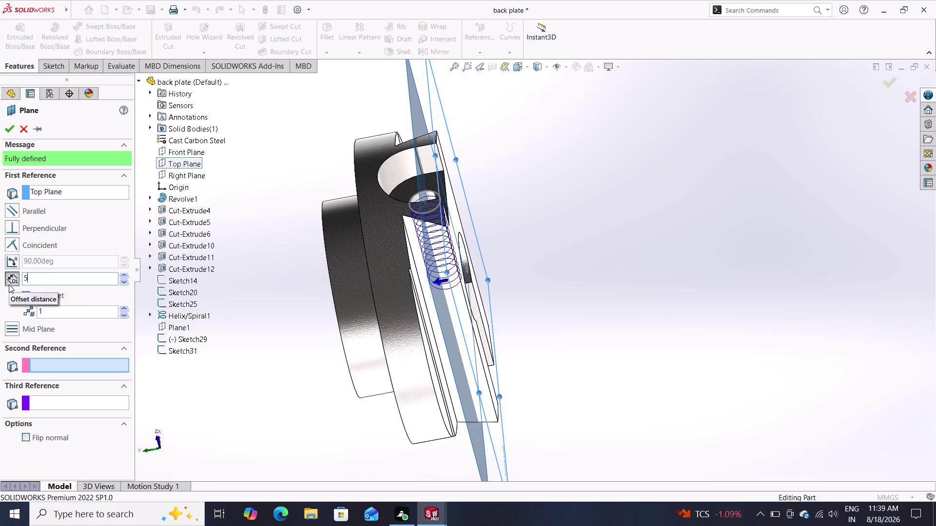
click(245, 356)
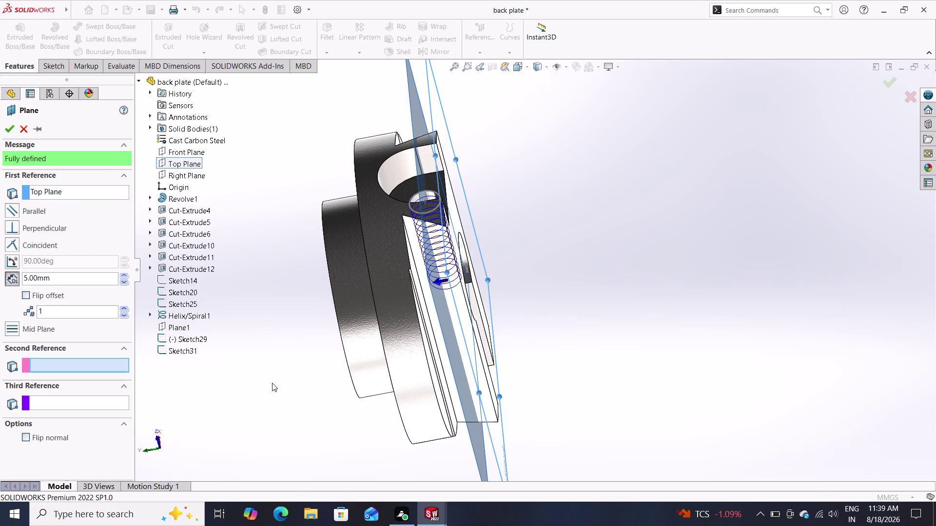
middle_drag(272, 383, 281, 451)
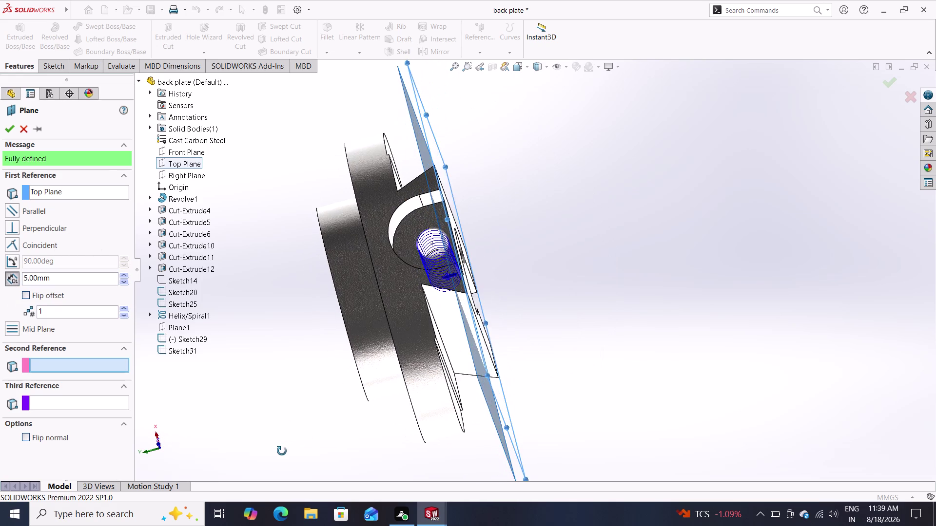
middle_drag(282, 451, 241, 308)
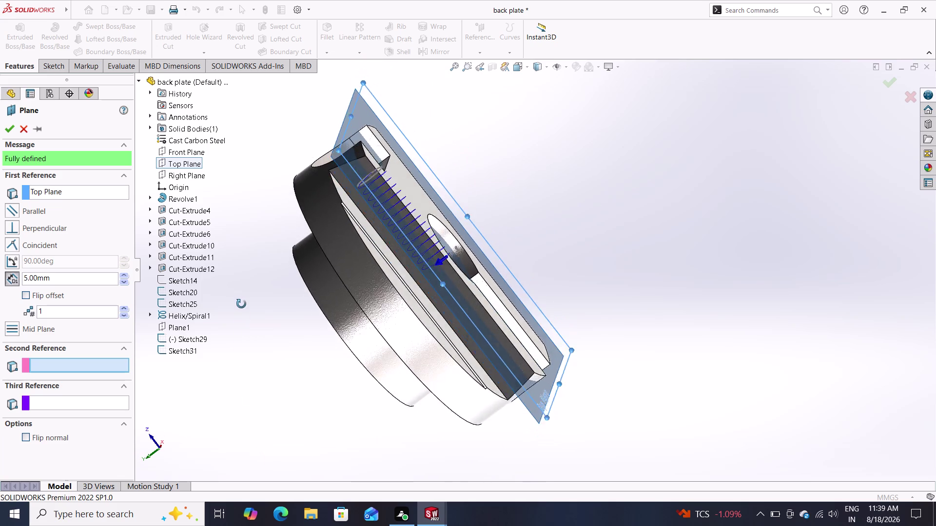
middle_drag(241, 308, 247, 288)
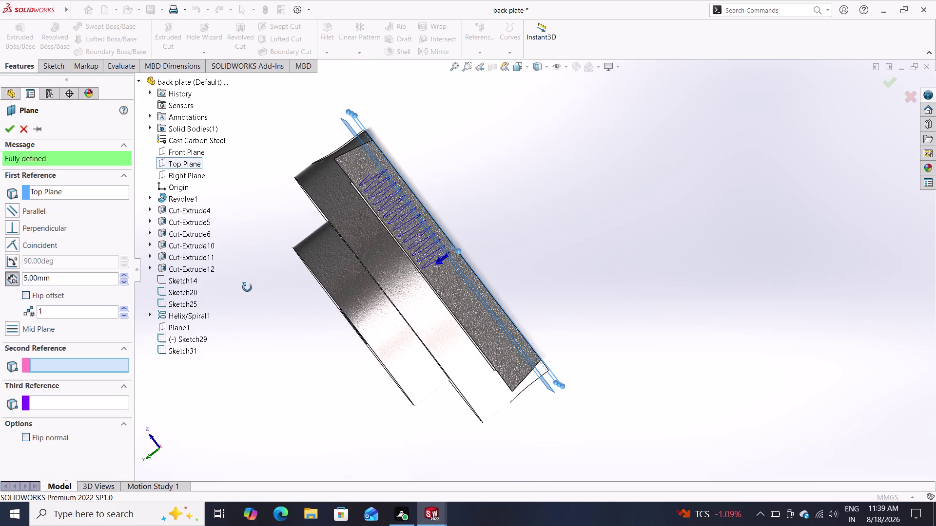
middle_drag(247, 288, 291, 275)
middle_drag(666, 212, 660, 218)
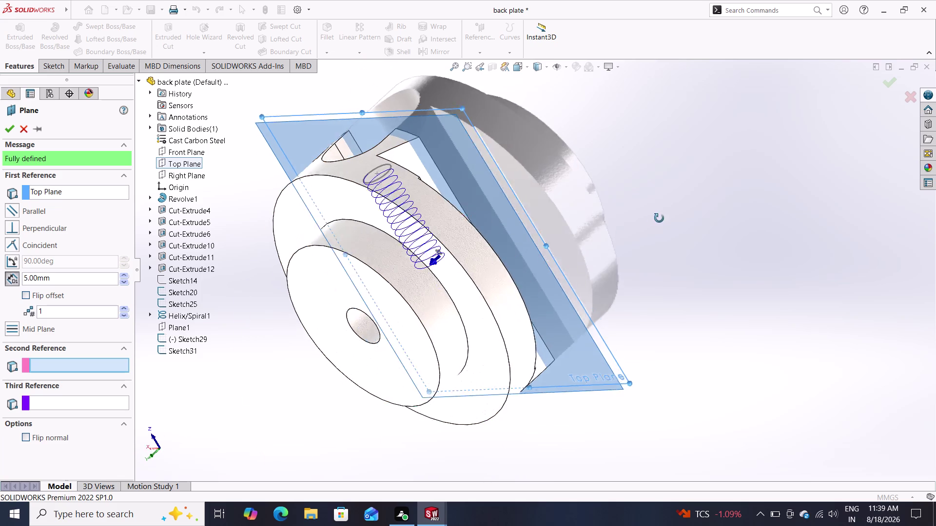
middle_drag(660, 219, 616, 237)
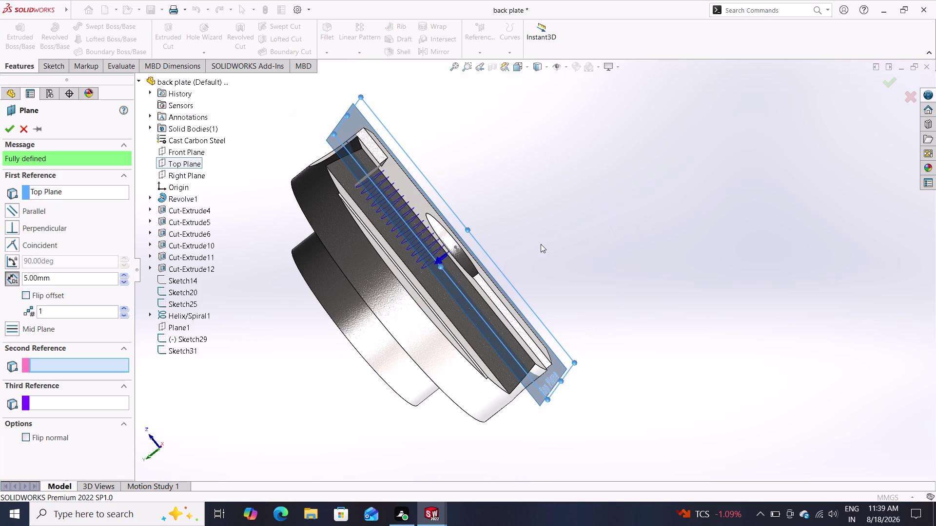
scroll(down, 3)
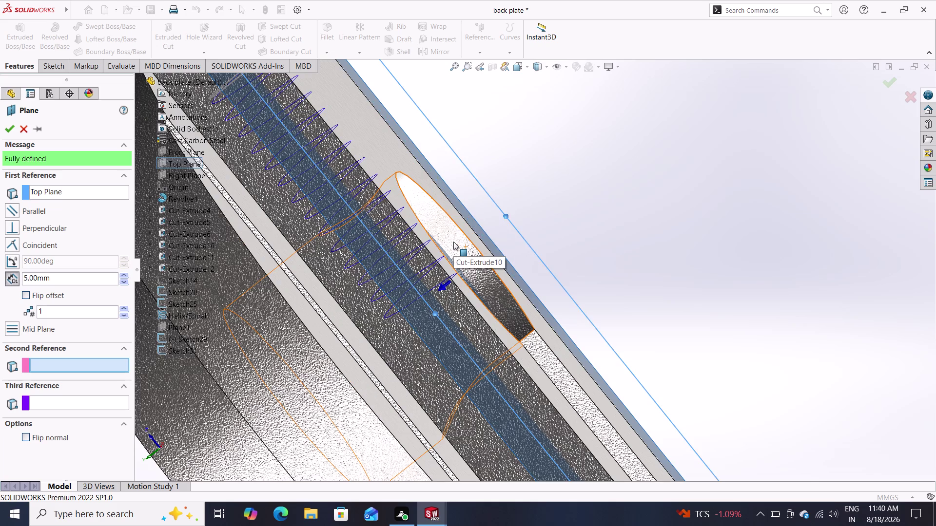
scroll(down, 3)
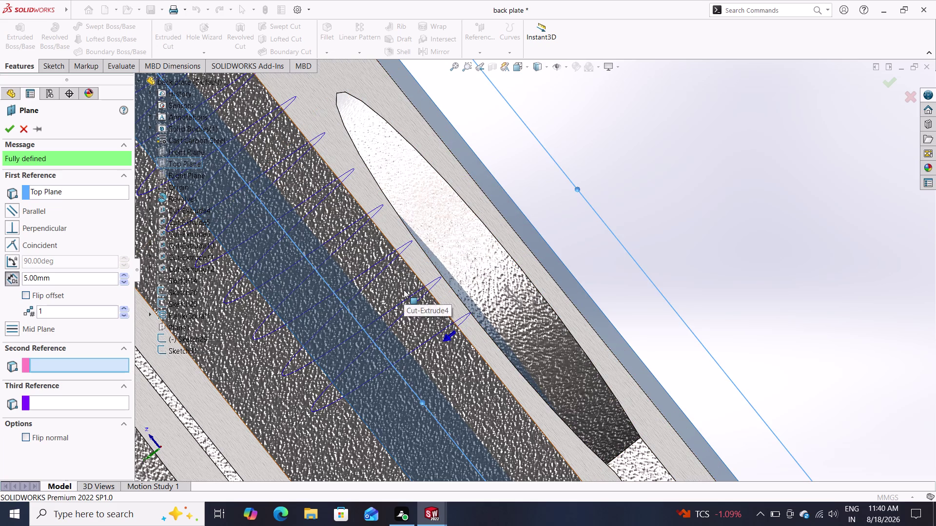
middle_drag(667, 200, 592, 271)
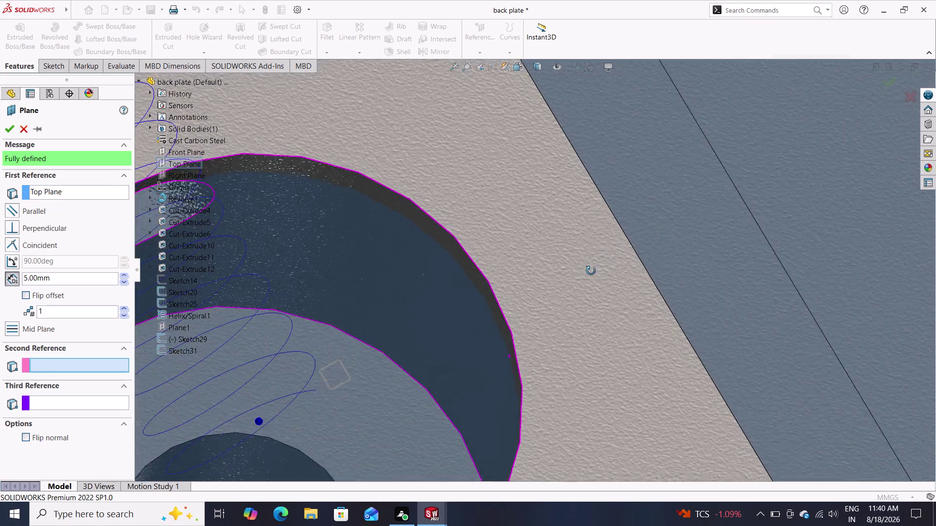
middle_drag(592, 271, 480, 324)
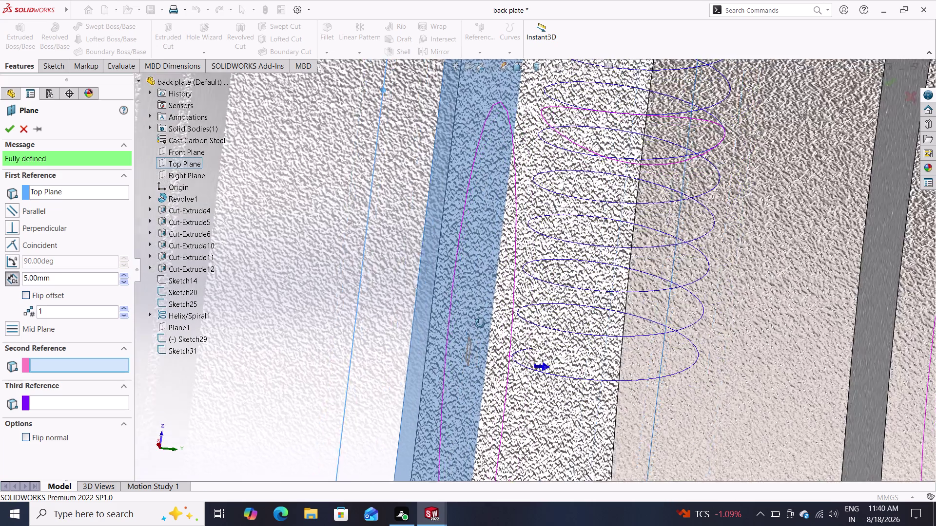
middle_drag(479, 324, 491, 338)
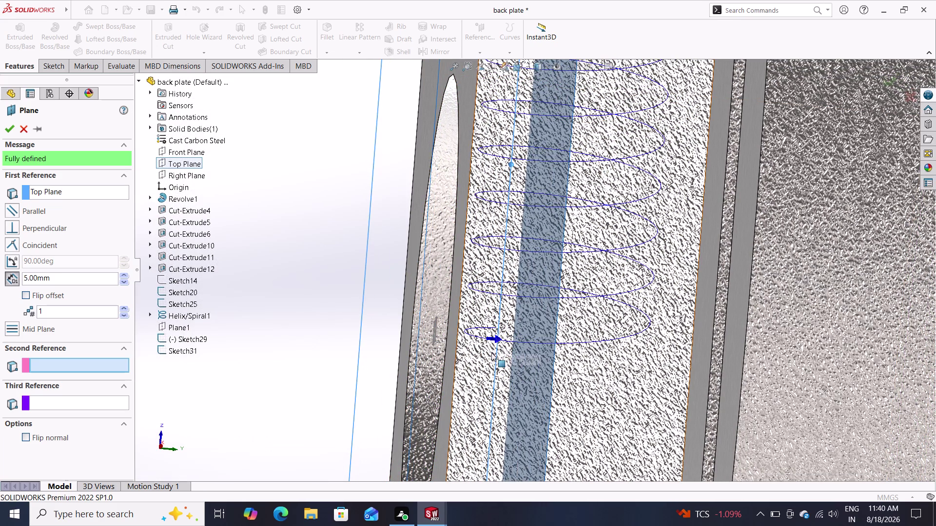
scroll(up, 3)
scroll(up, 3)
middle_drag(348, 328, 346, 329)
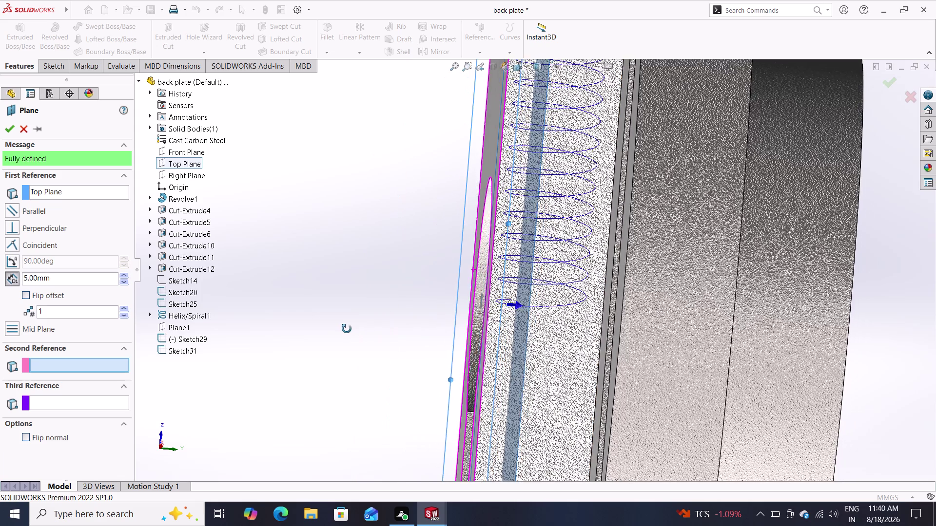
middle_drag(347, 329, 341, 361)
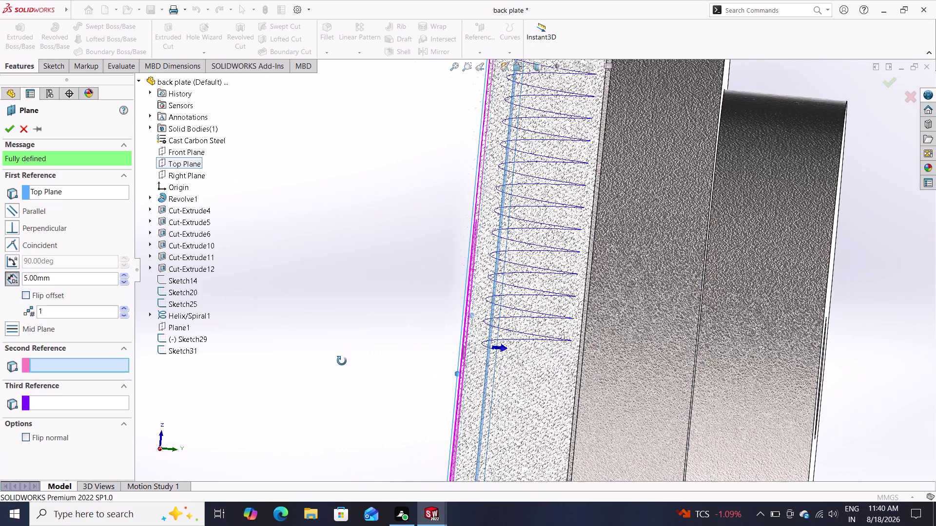
middle_drag(341, 361, 341, 360)
drag(62, 279, 0, 259)
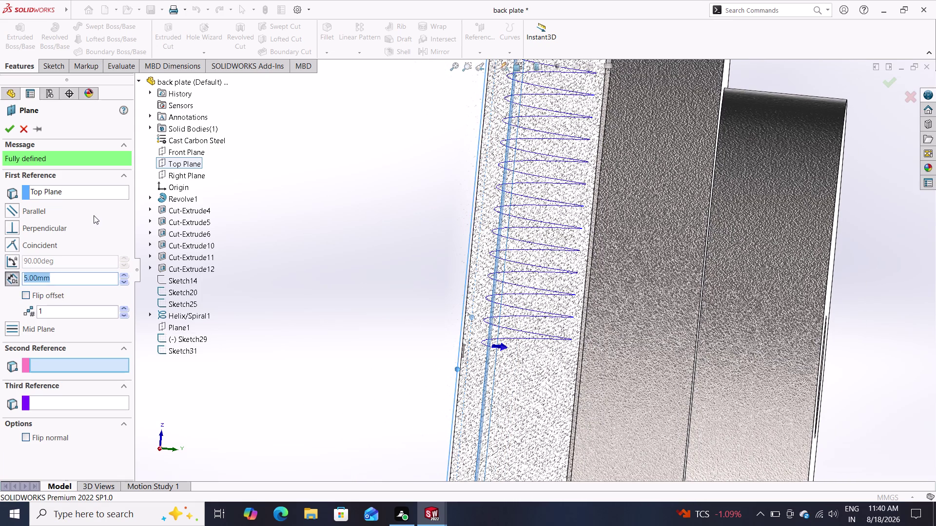
Set the plane offset distance to 7 mm and check the preview.
key(7)
key(Return)
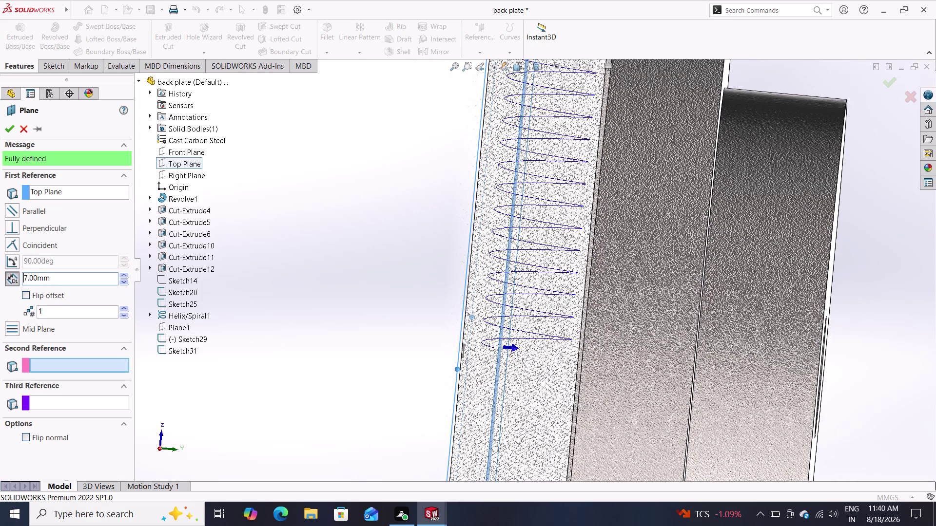
middle_drag(377, 464, 420, 466)
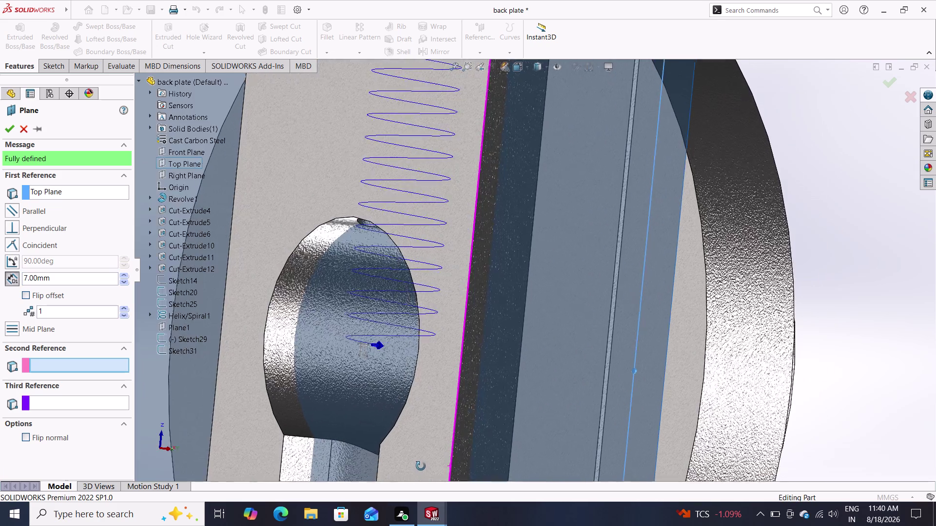
middle_drag(420, 466, 369, 481)
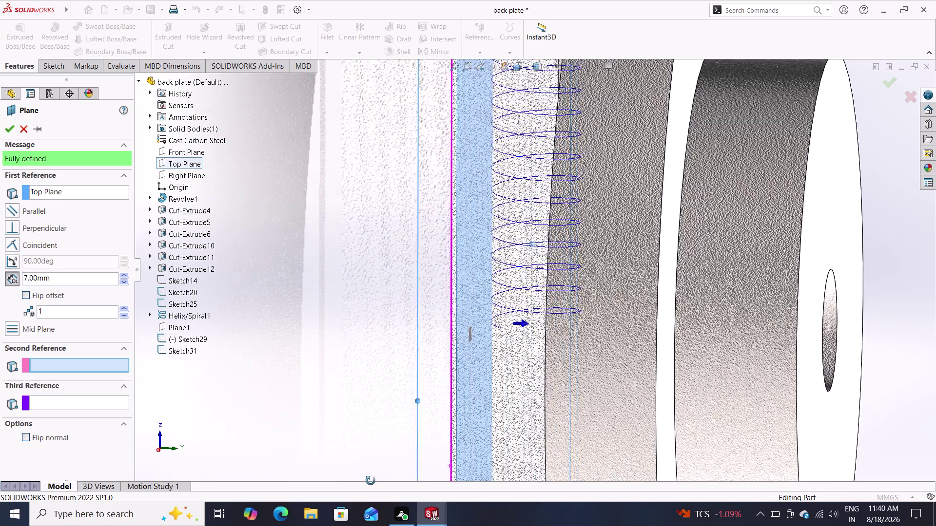
middle_drag(369, 481, 382, 476)
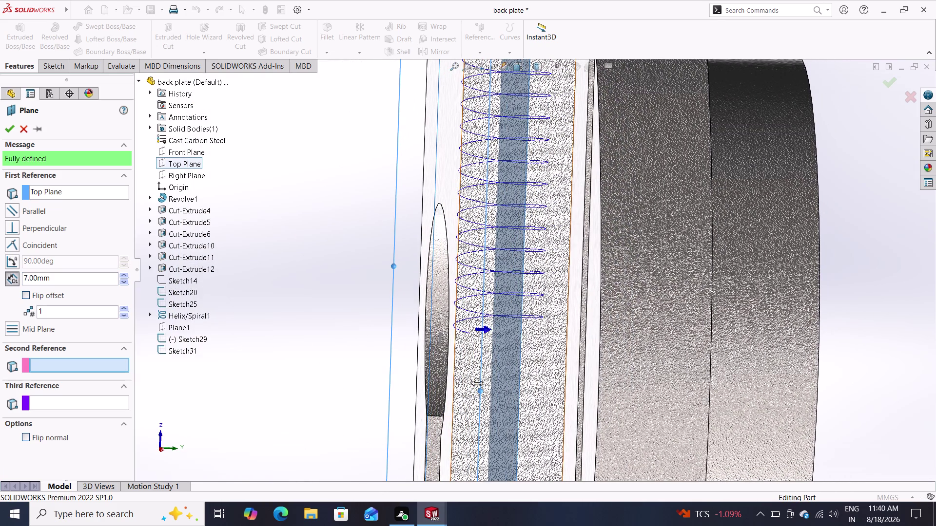
Add a hole face as second reference and dismiss the rebuild error.
drag(486, 330, 551, 330)
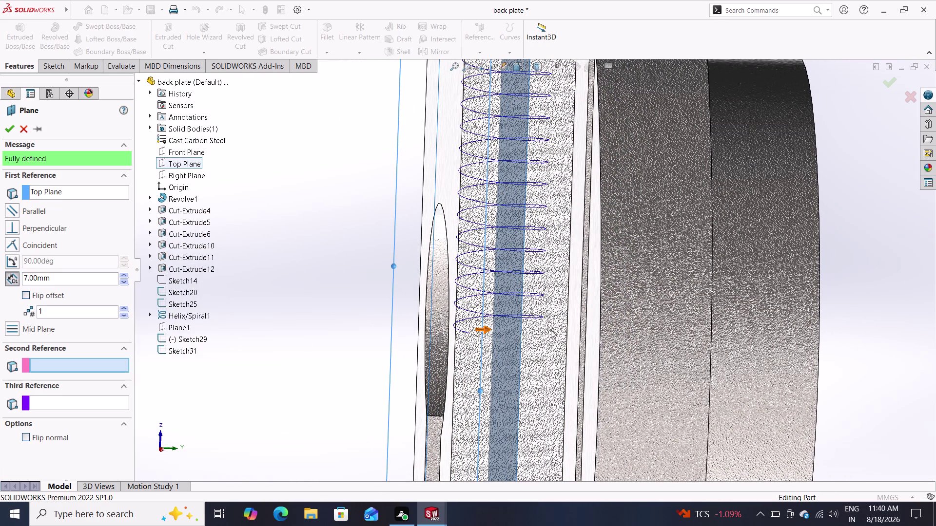
drag(551, 330, 551, 330)
drag(481, 332, 390, 338)
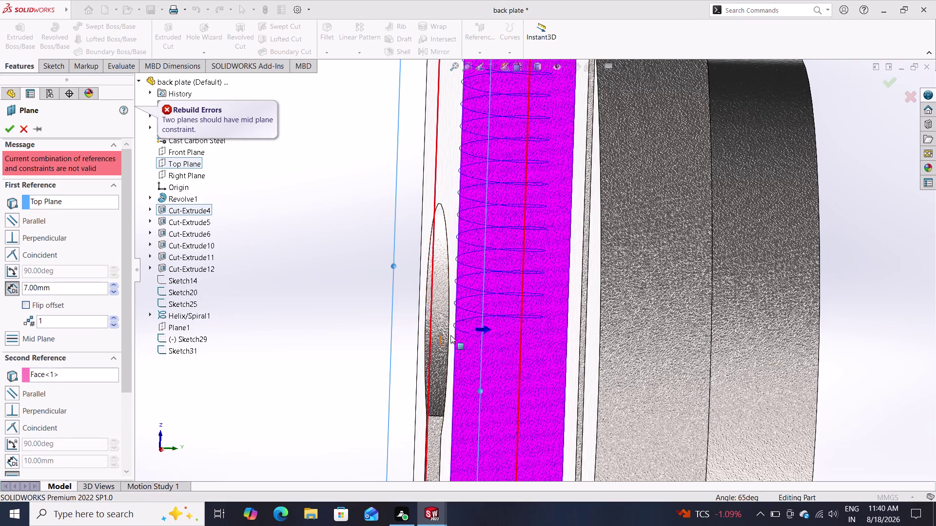
click(336, 332)
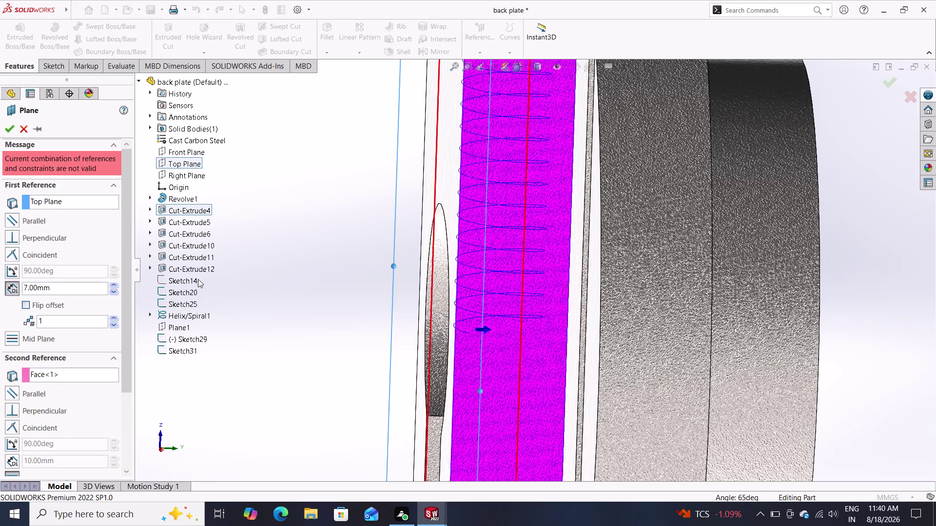
middle_drag(250, 284, 417, 351)
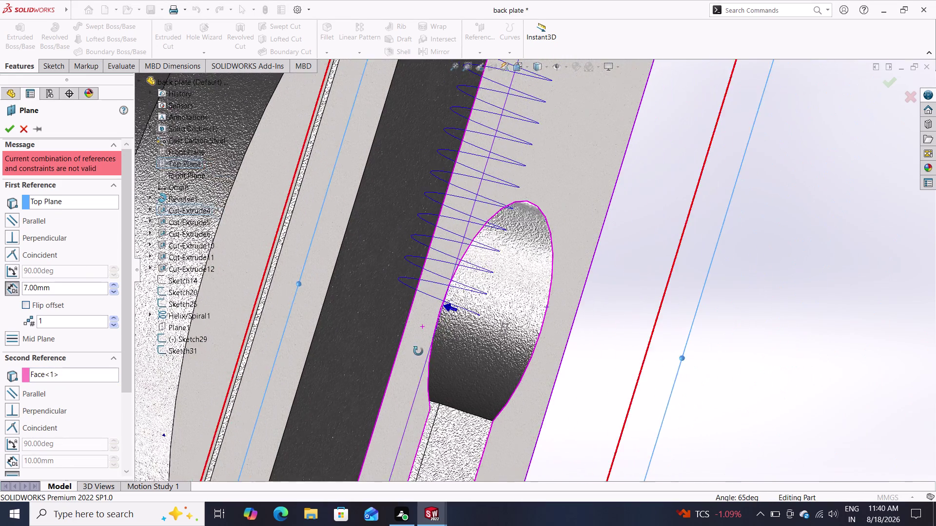
middle_drag(417, 351, 439, 374)
Change the offset to 9 mm, then cancel the invalid plane.
drag(65, 290, 63, 293)
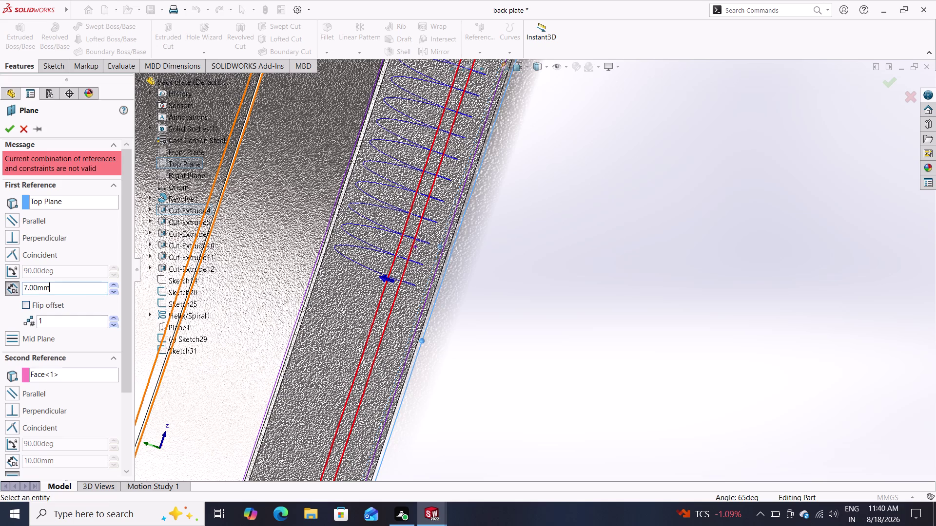
drag(63, 293, 27, 296)
drag(23, 296, 1, 293)
drag(72, 290, 0, 283)
drag(0, 283, 0, 284)
key(9)
key(Return)
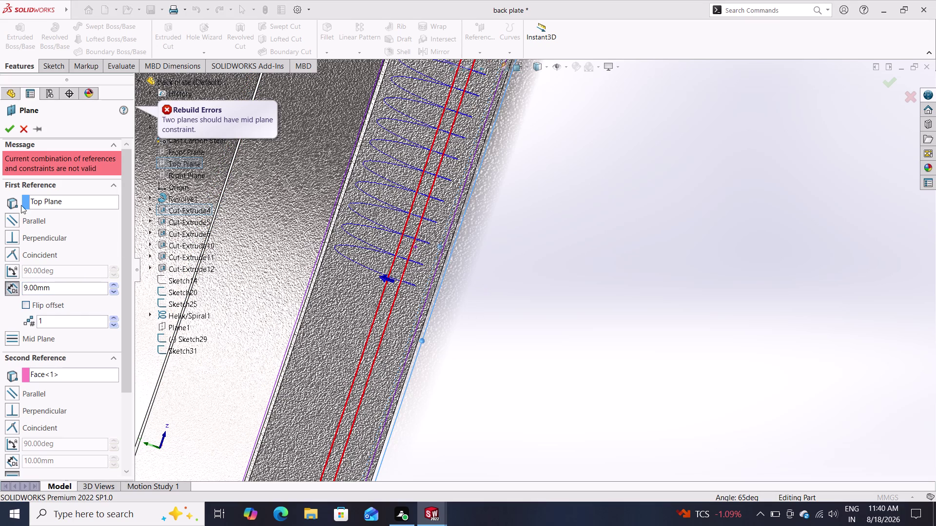
click(25, 126)
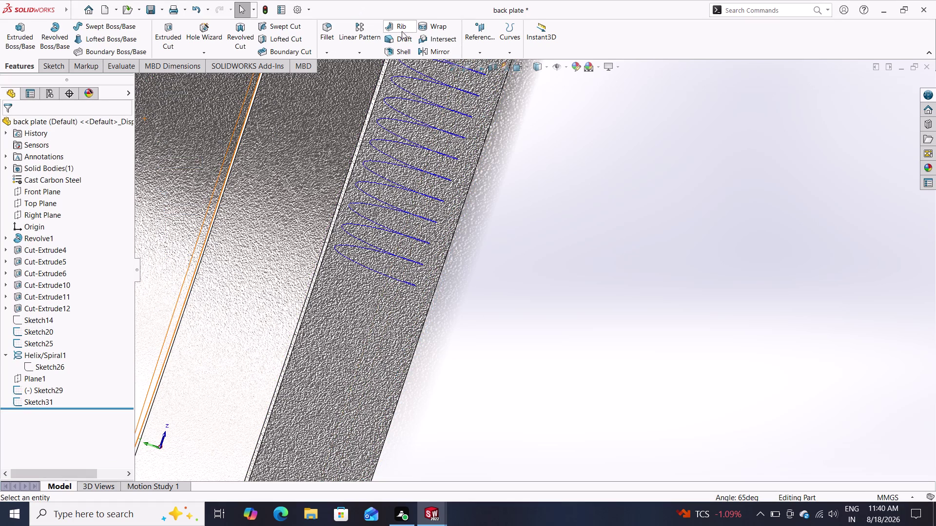
Start a new plane from the Reference Geometry menu.
click(469, 34)
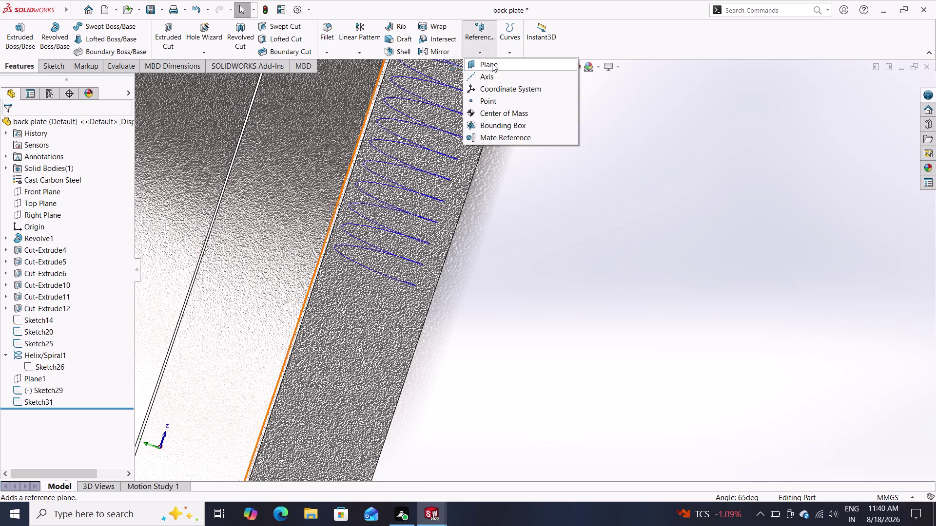
click(492, 64)
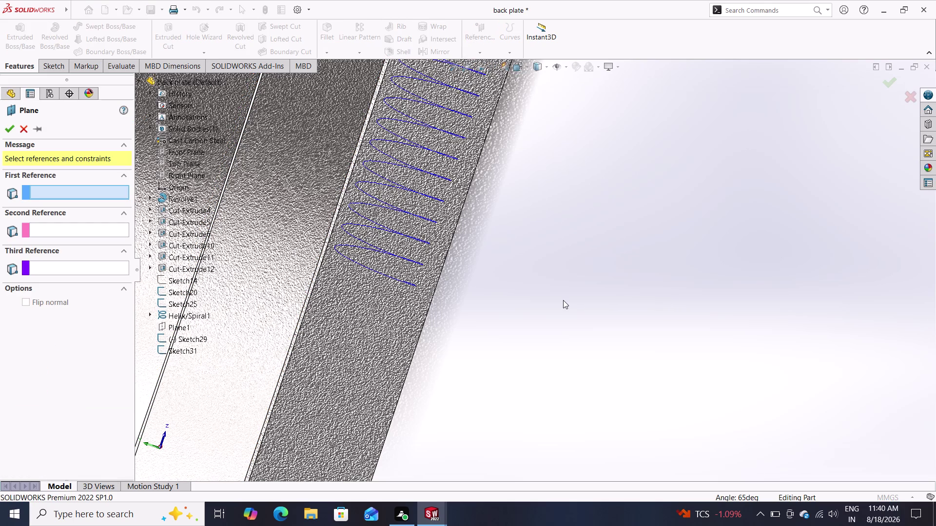
middle_drag(561, 300, 549, 308)
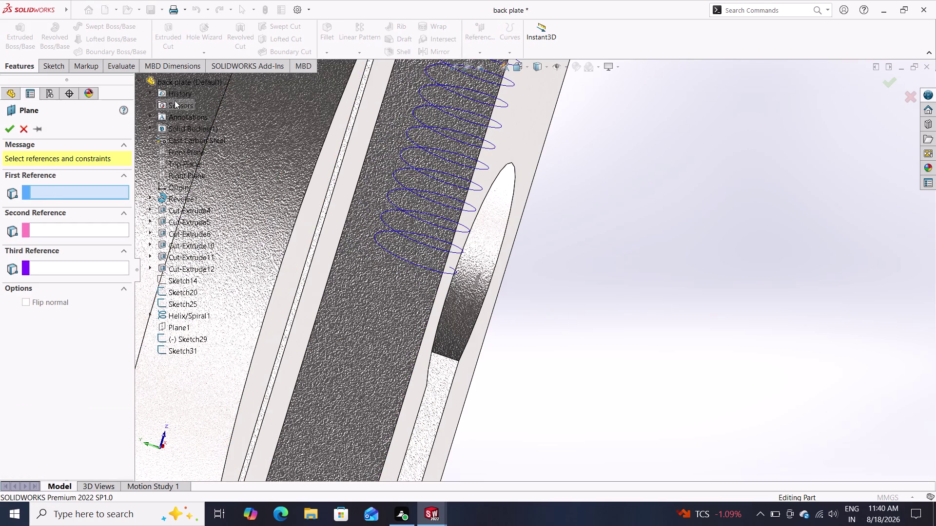
middle_click(570, 288)
middle_click(565, 288)
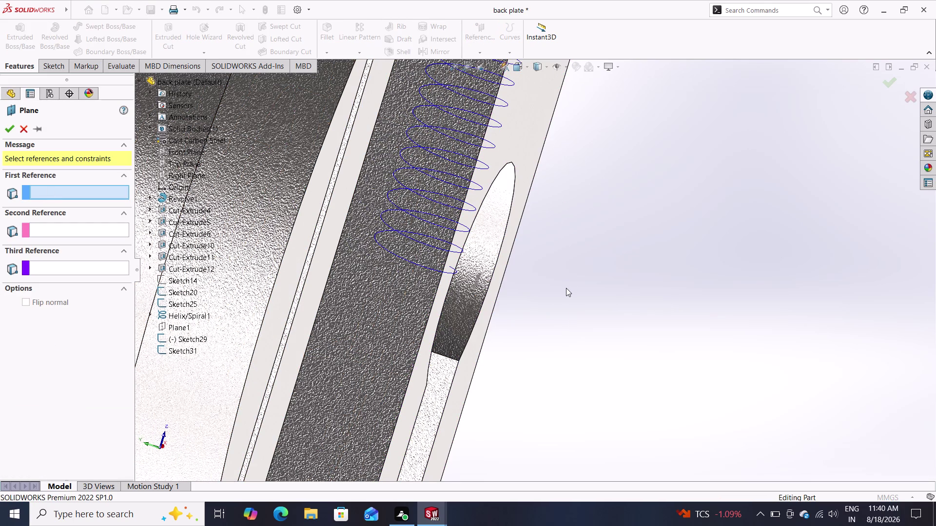
scroll(down, 3)
scroll(down, 3)
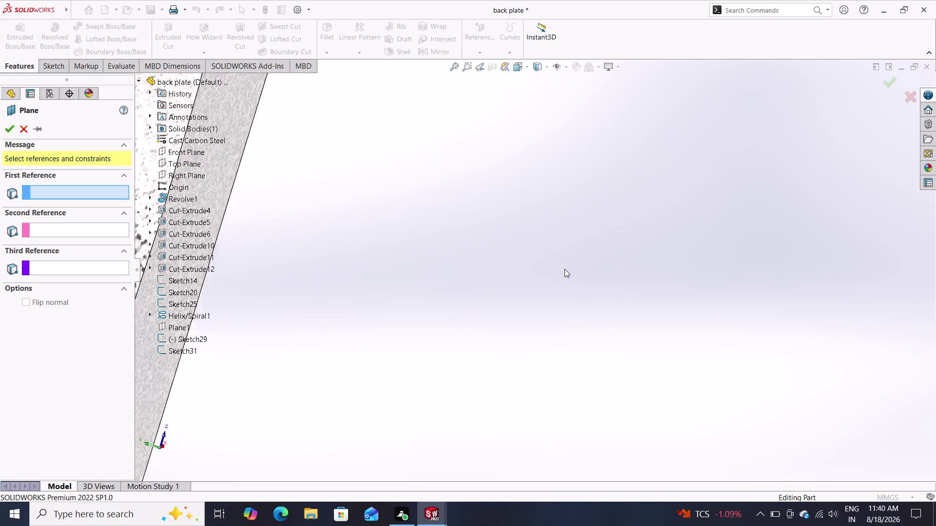
scroll(down, 3)
scroll(up, 3)
scroll(down, 3)
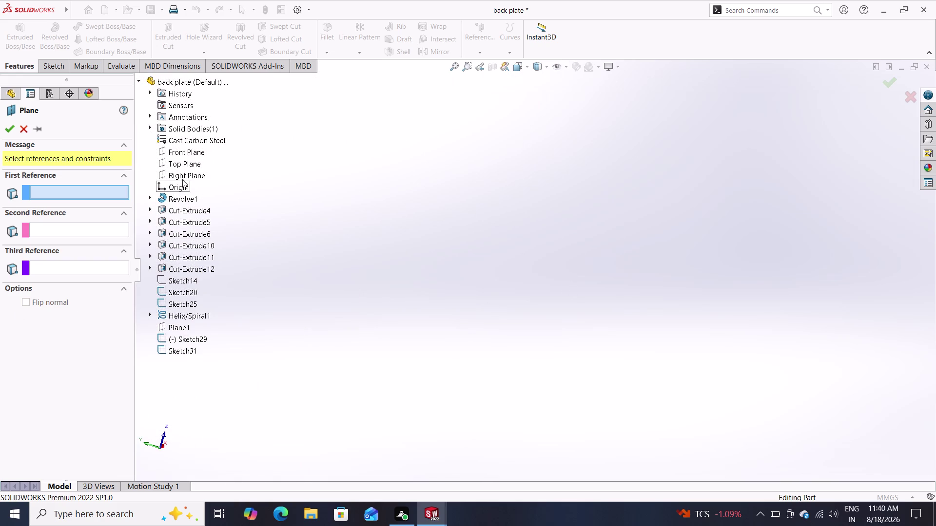
scroll(up, 3)
Reference Top Plane and orbit to check the 10 mm offset preview.
click(186, 163)
middle_drag(580, 241, 572, 245)
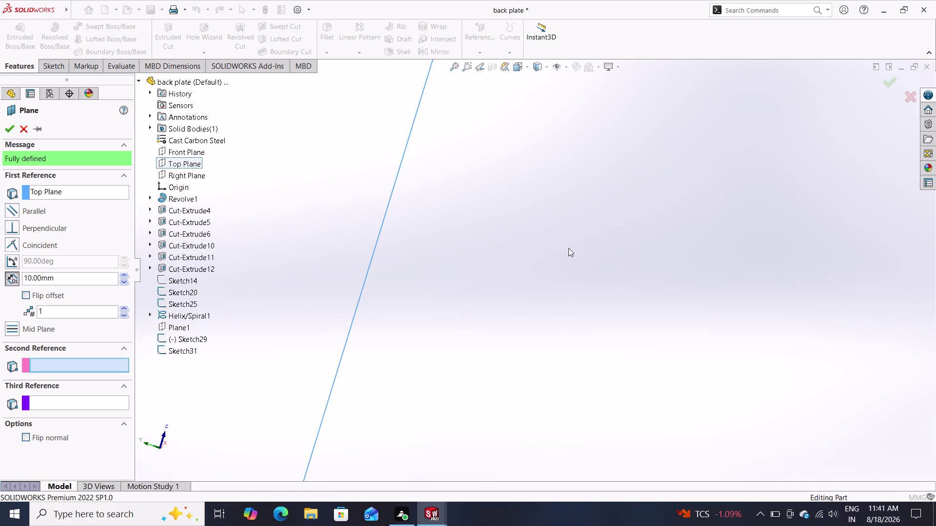
middle_drag(571, 246, 535, 257)
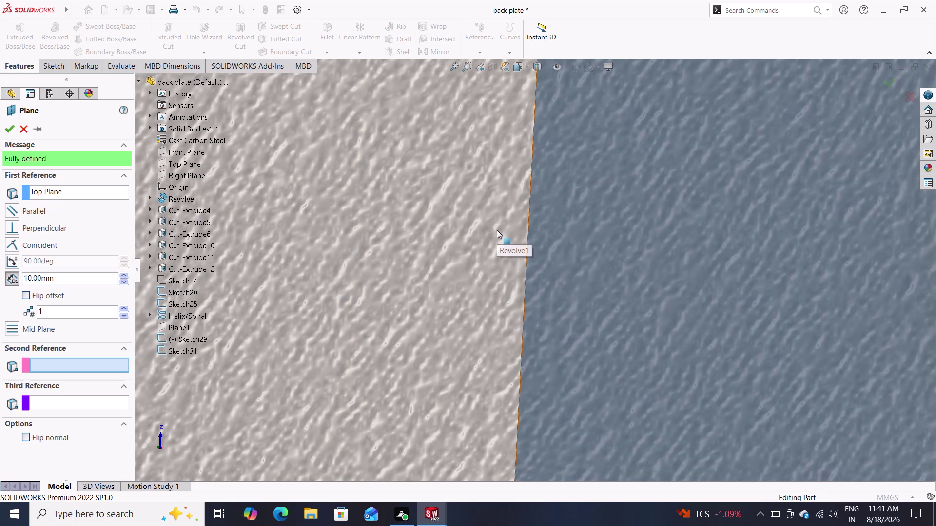
scroll(down, 3)
scroll(down, 3)
scroll(up, 3)
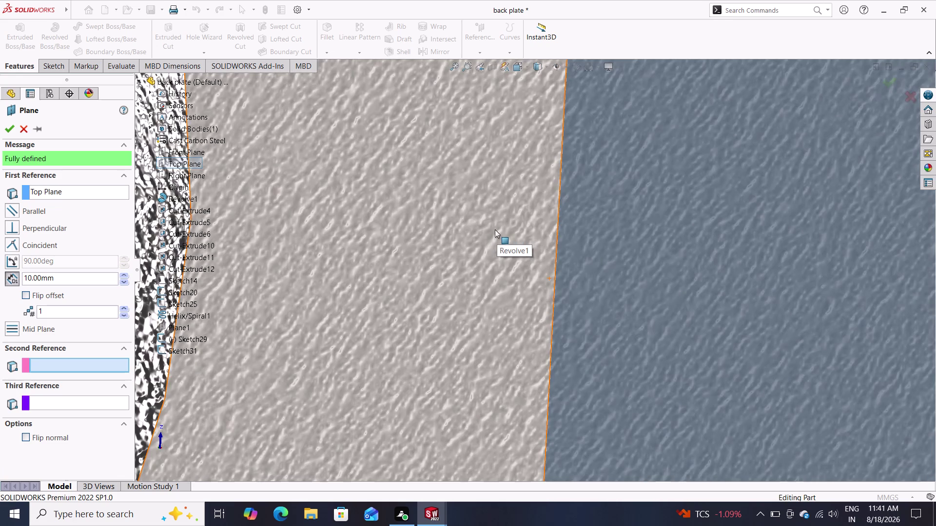
scroll(up, 3)
scroll(up, 3)
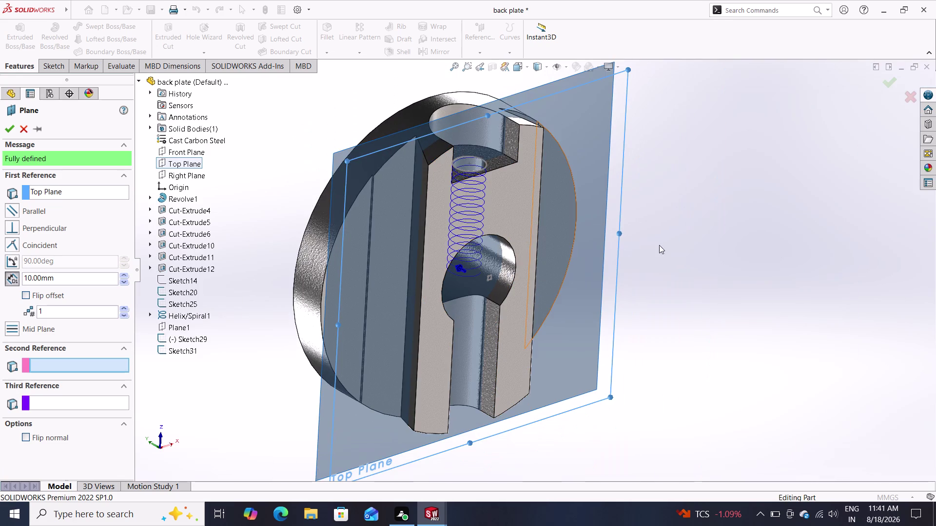
middle_drag(707, 228, 739, 317)
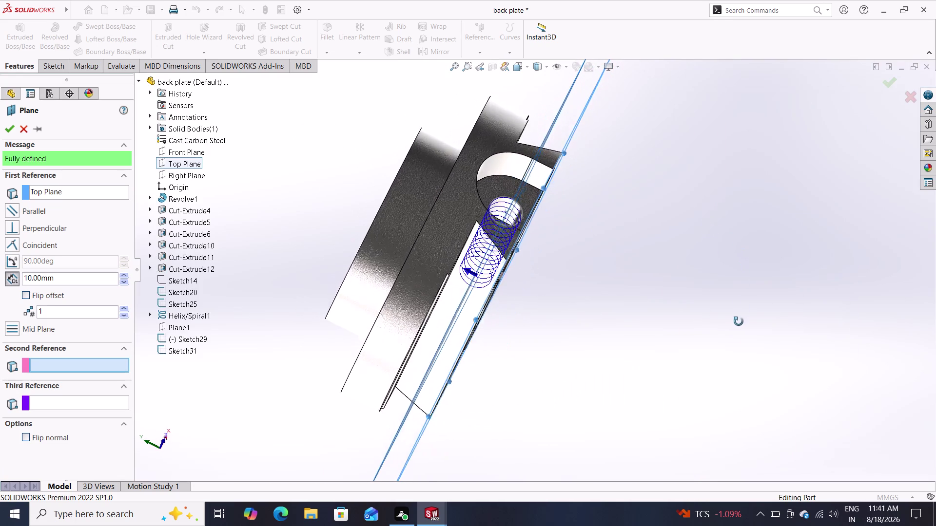
middle_drag(739, 317, 727, 384)
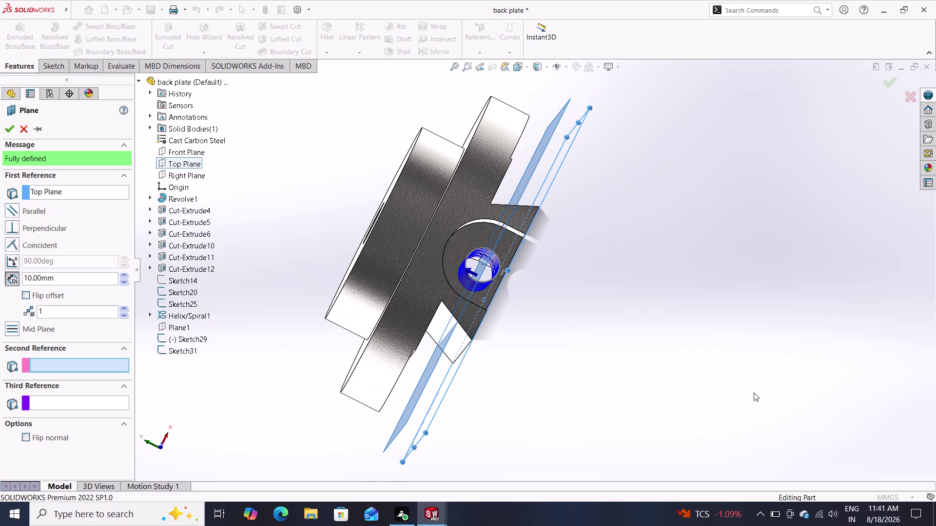